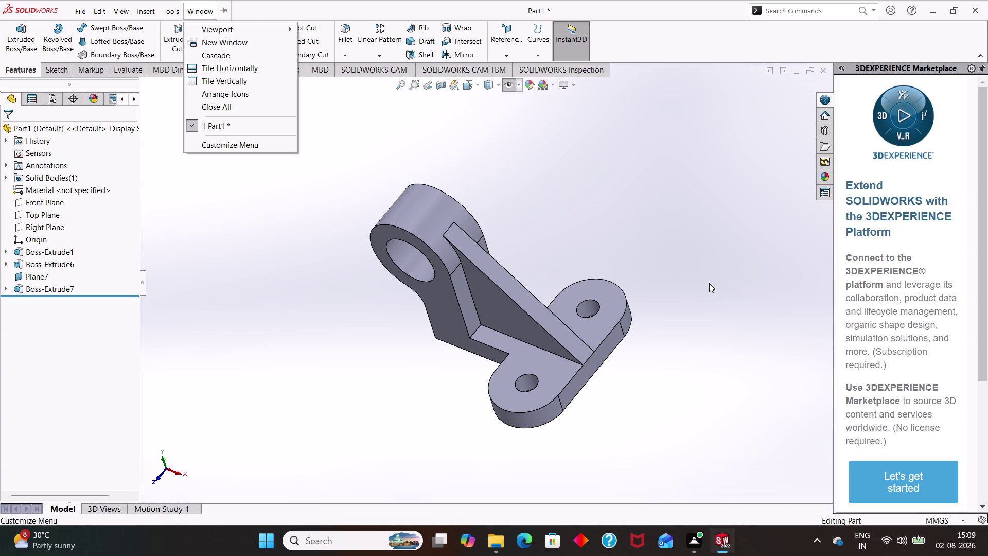
Show the bracket part in isometric orientation and start saving it.
click(769, 215)
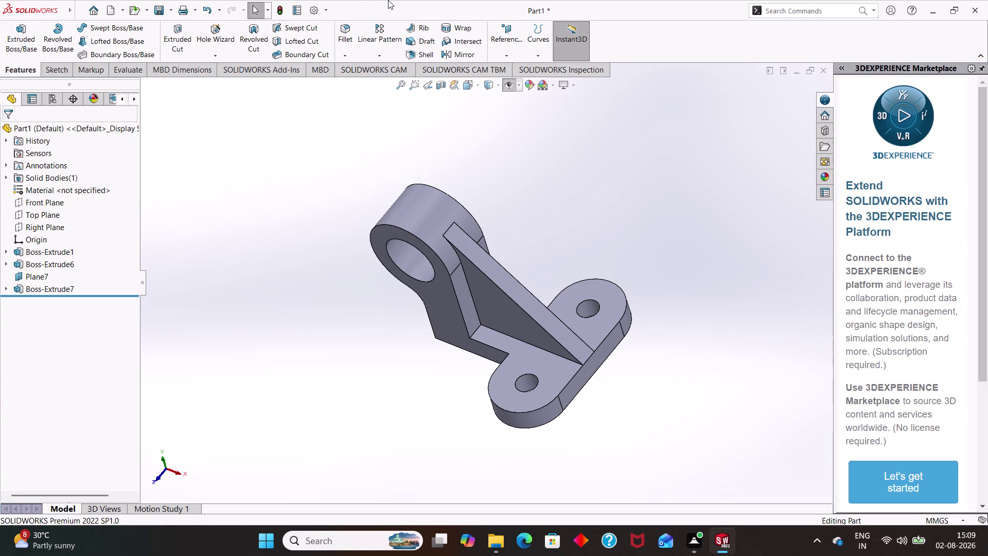
key(ctrl+7)
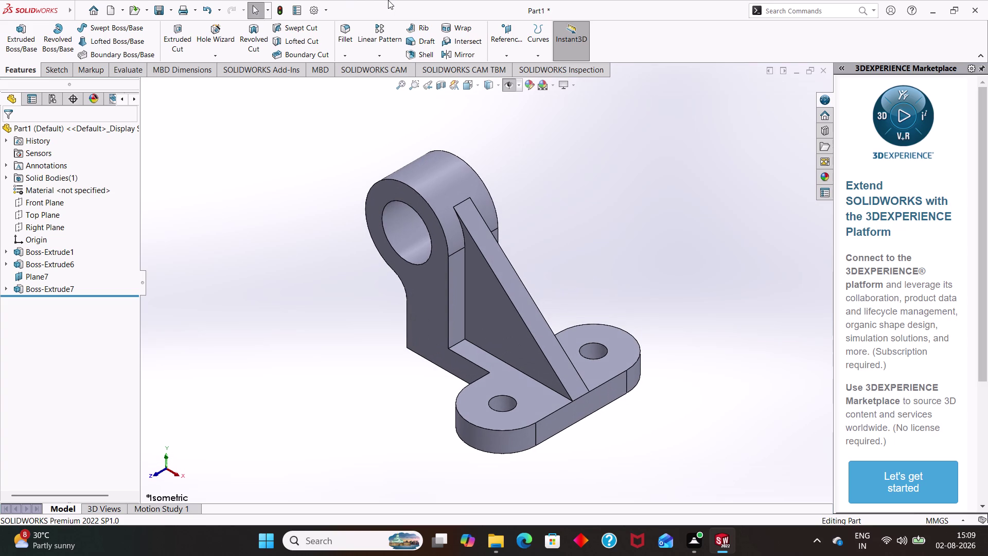
key(ctrl+s)
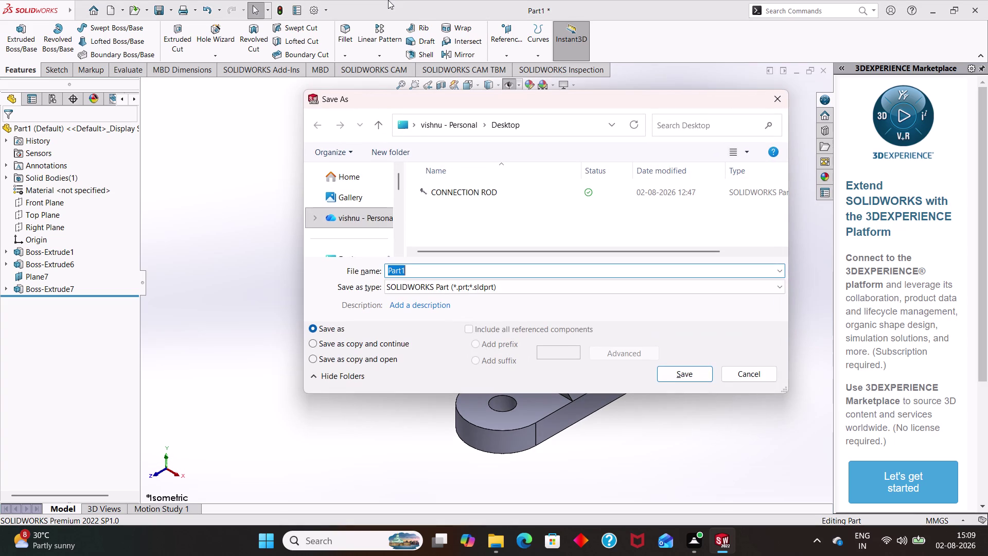
Save the bracket part under the file name 'SUPPORT BREAKER'.
key(BackSpace)
text(SUPPO)
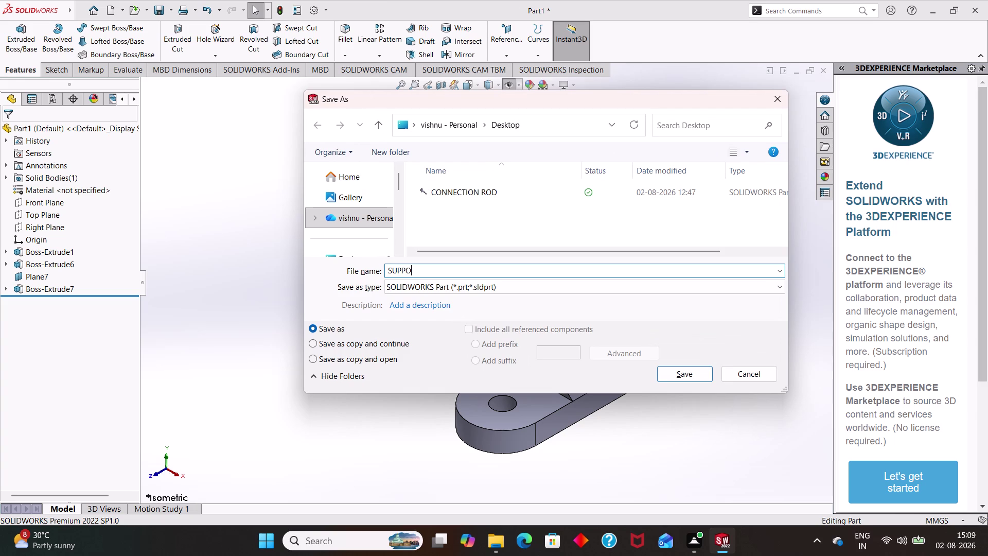
text(RT)
key(space)
text(BREAK)
text(ER)
click(680, 378)
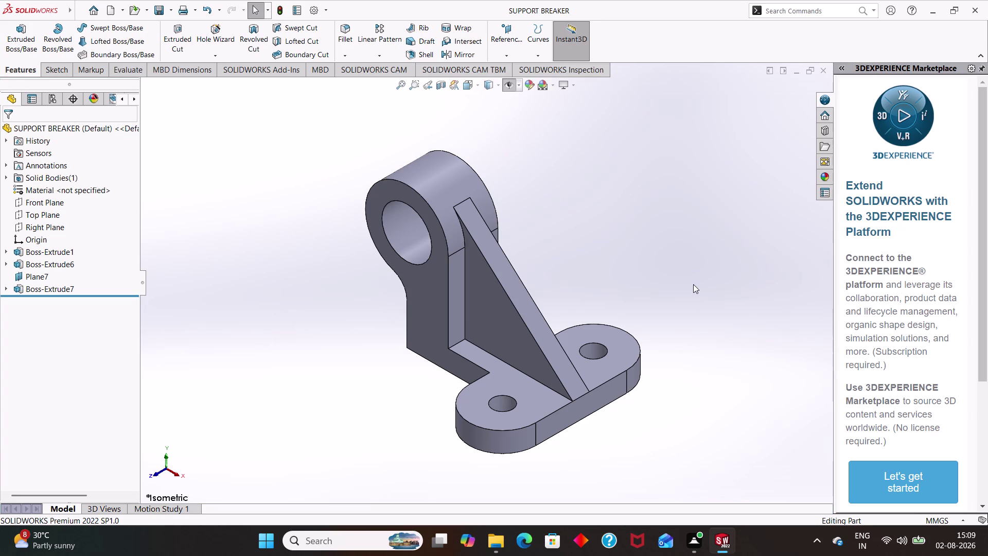
key(ctrl+n)
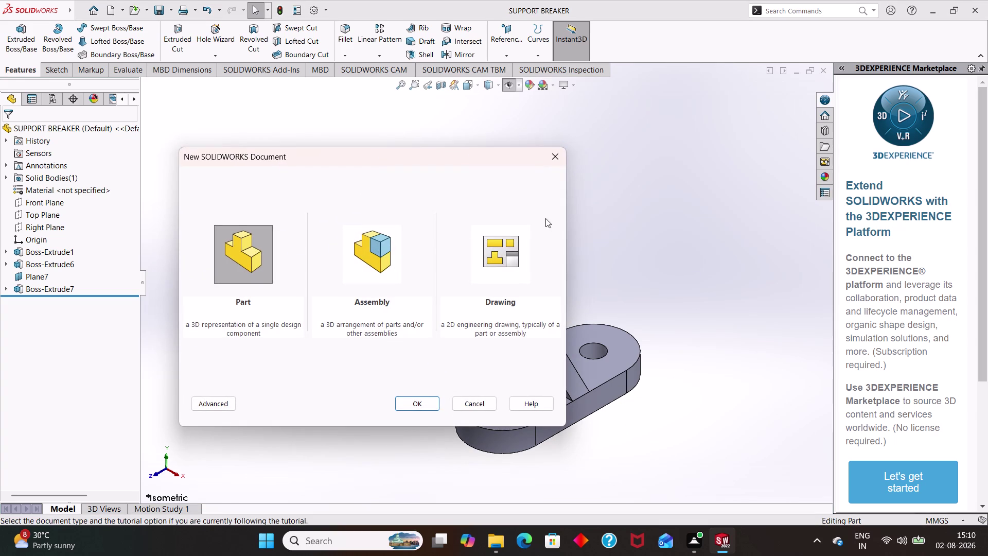
Create a new drawing document.
key(Right)
key(Right)
key(Return)
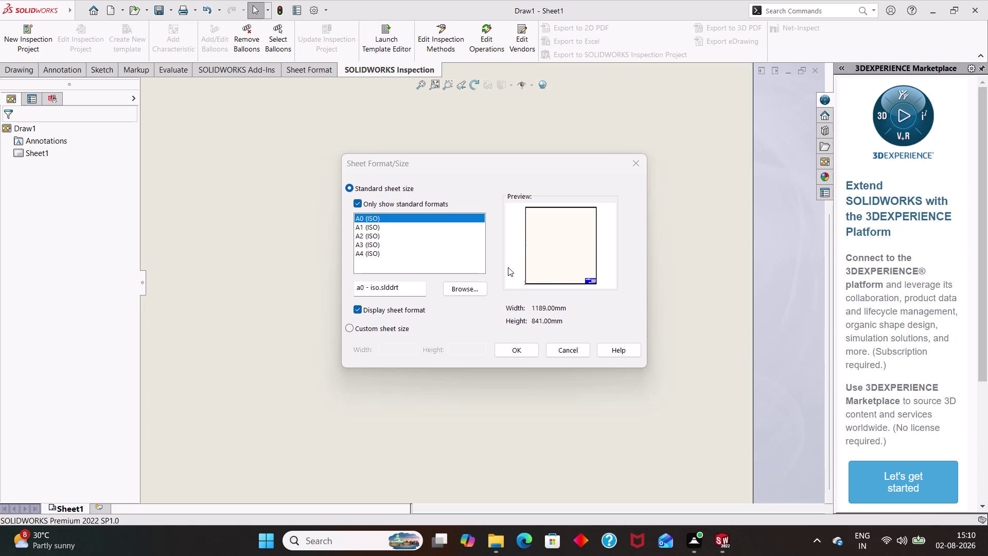
Choose a standard sheet size and accept the sheet format.
key(Down)
key(Down)
key(Down)
key(Down)
key(Down)
click(418, 237)
key(Return)
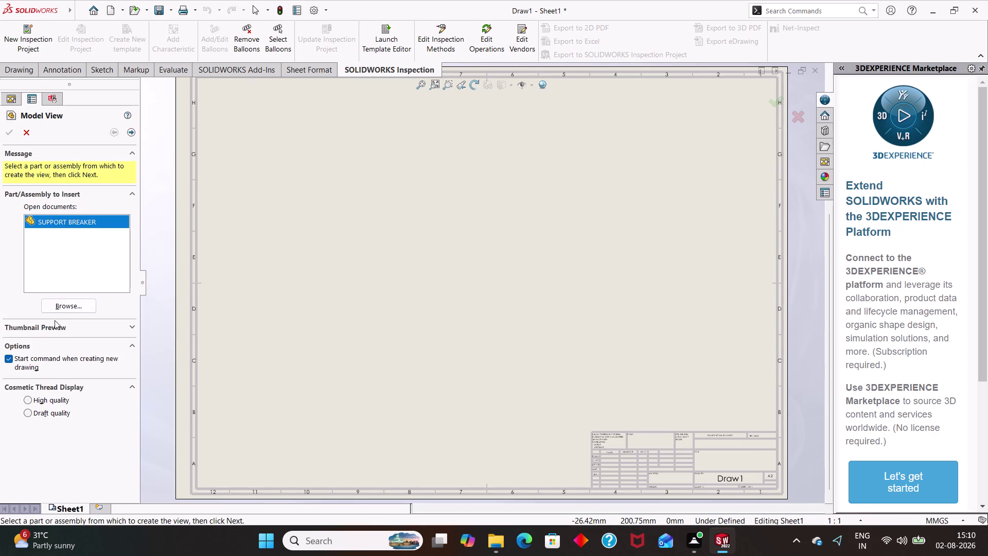
click(64, 305)
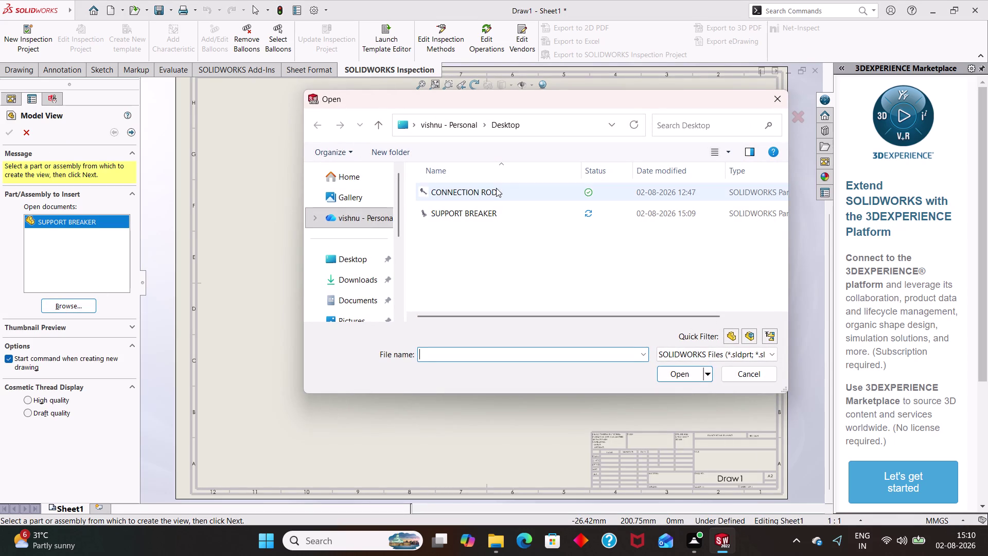
Load SUPPORT BREAKER into Model View with multiple views enabled.
click(489, 210)
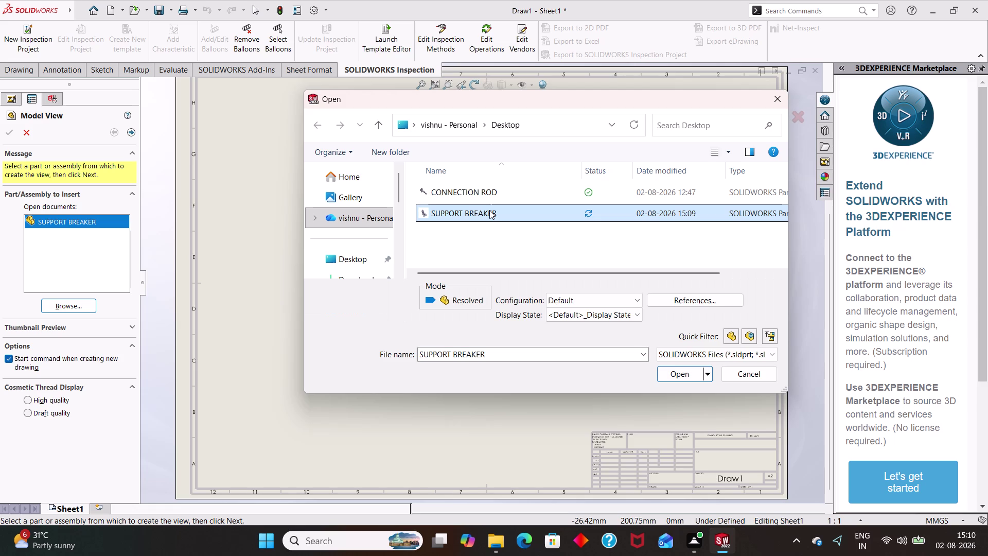
key(Return)
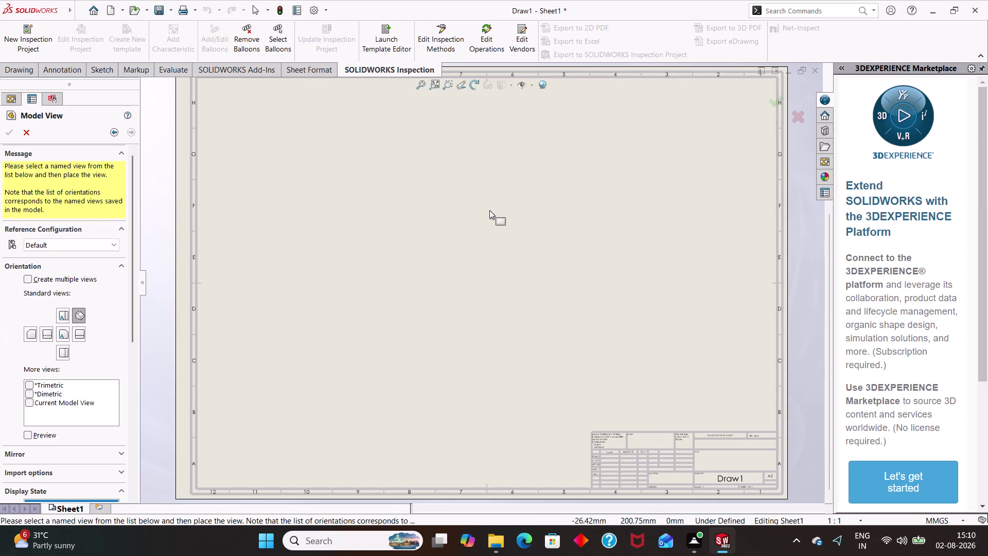
click(28, 277)
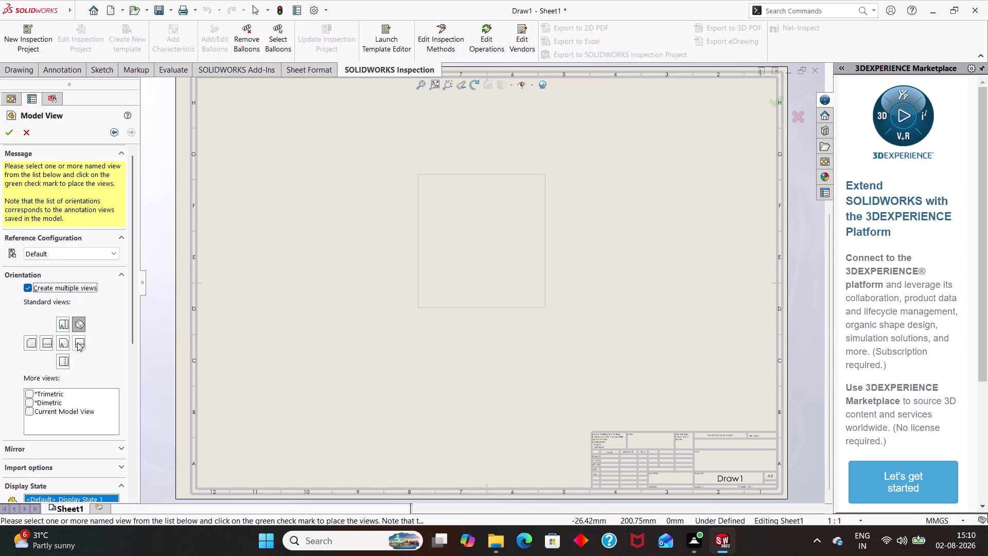
Select the Right, Top and Front views and place the views on the sheet.
click(77, 342)
click(64, 344)
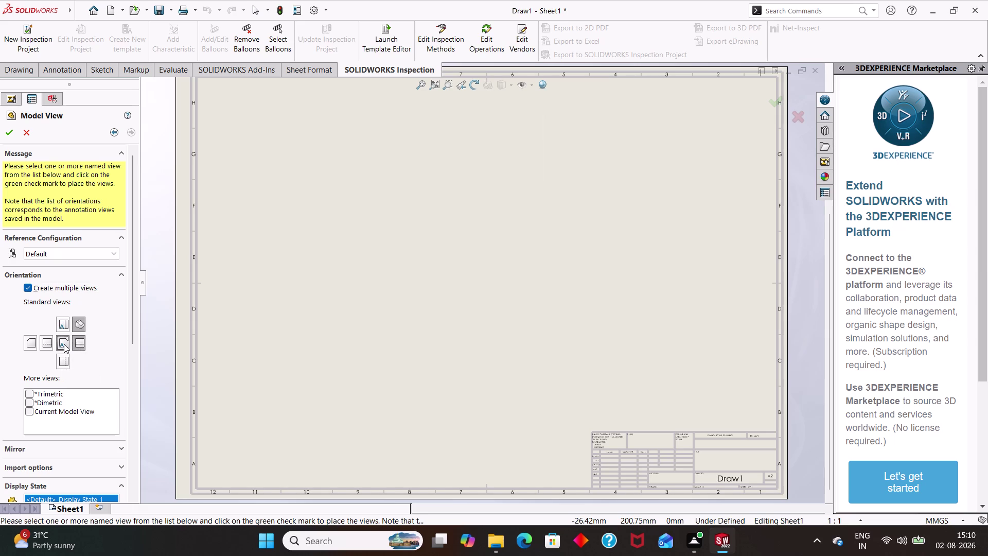
click(60, 325)
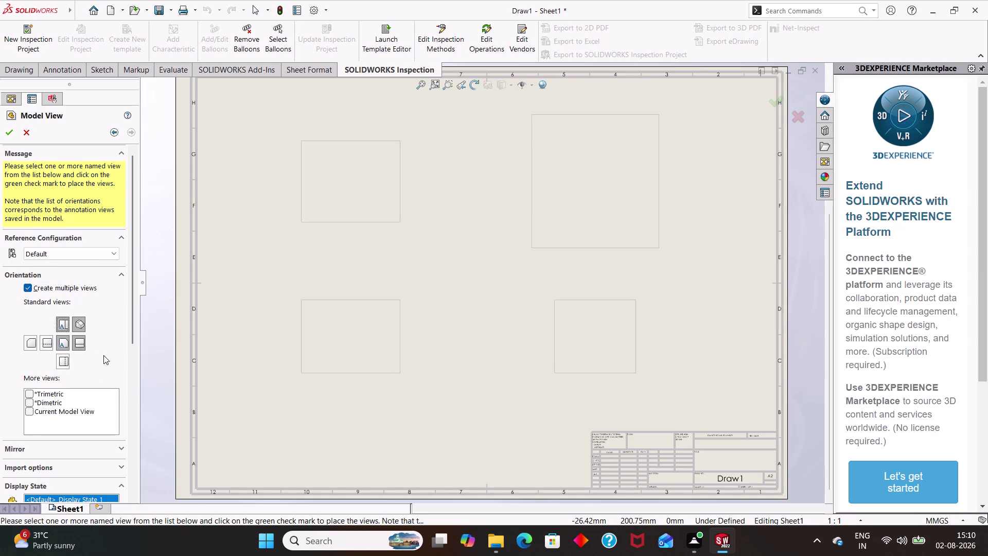
scroll(down, 3)
scroll(down, 3)
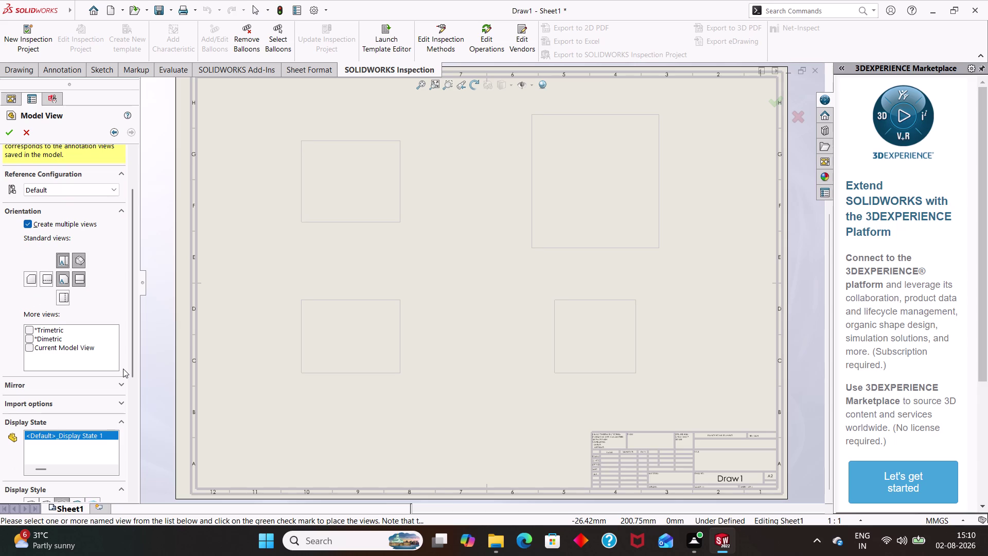
scroll(down, 3)
scroll(down, 3)
scroll(down, 3)
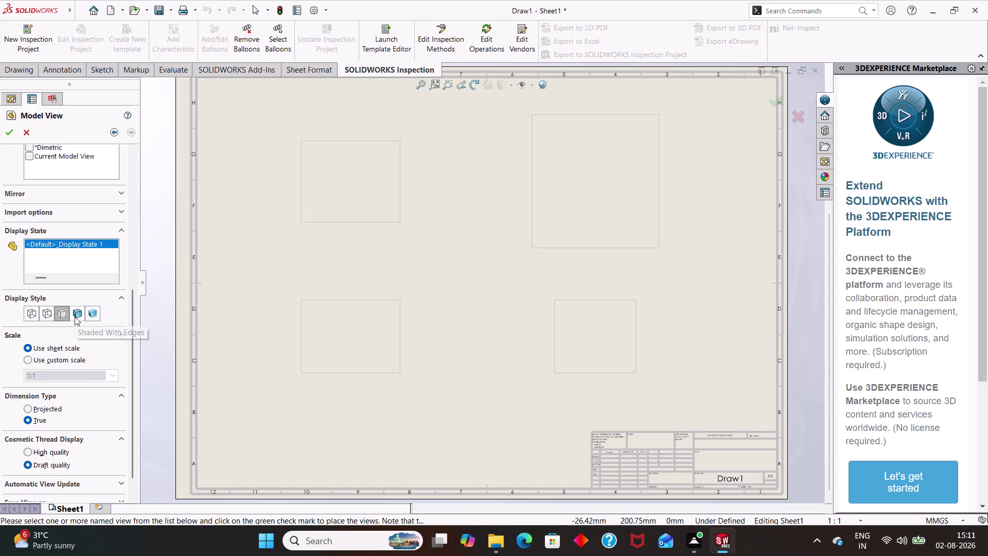
scroll(down, 3)
scroll(up, 3)
scroll(up, 3)
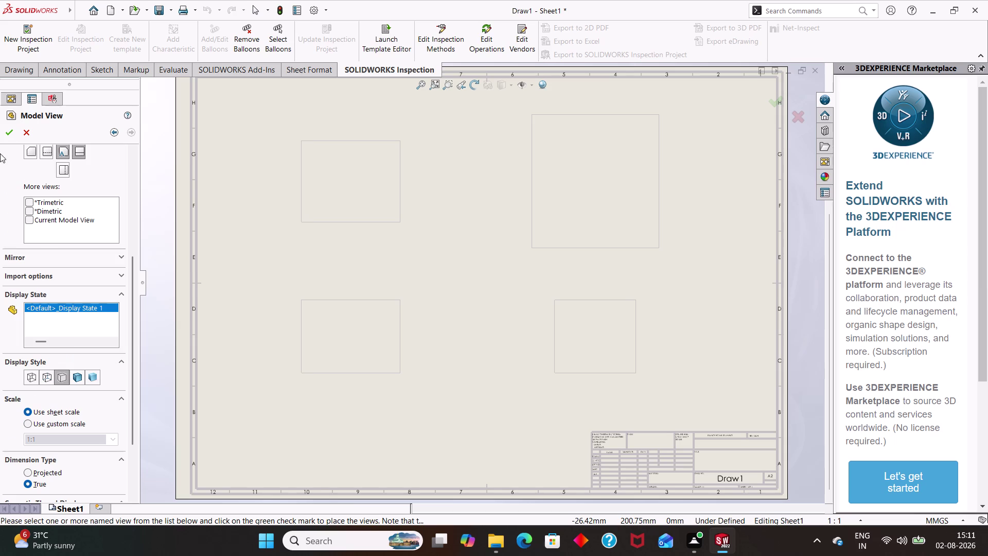
click(4, 132)
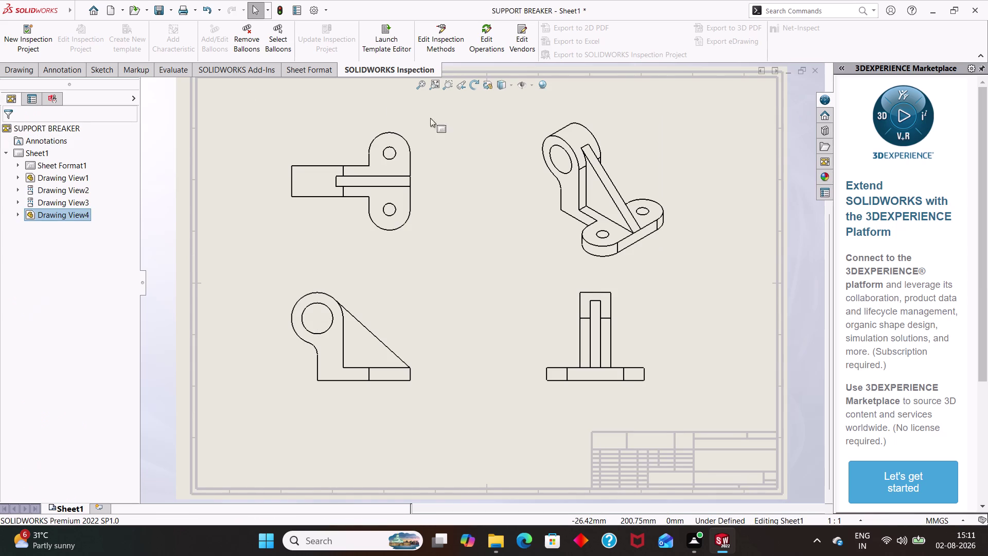
Set the isometric drawing view's display style to Shaded With Edges.
click(531, 213)
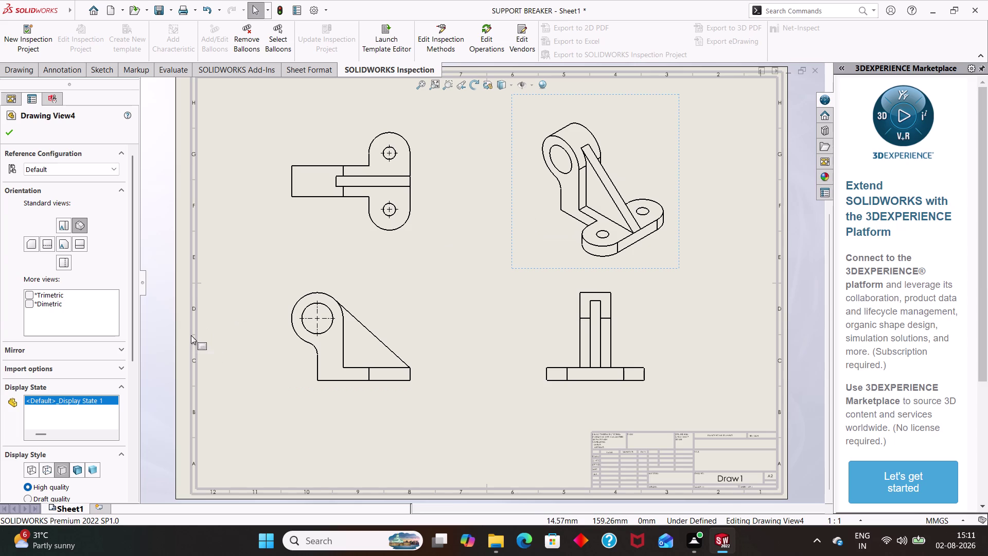
scroll(down, 3)
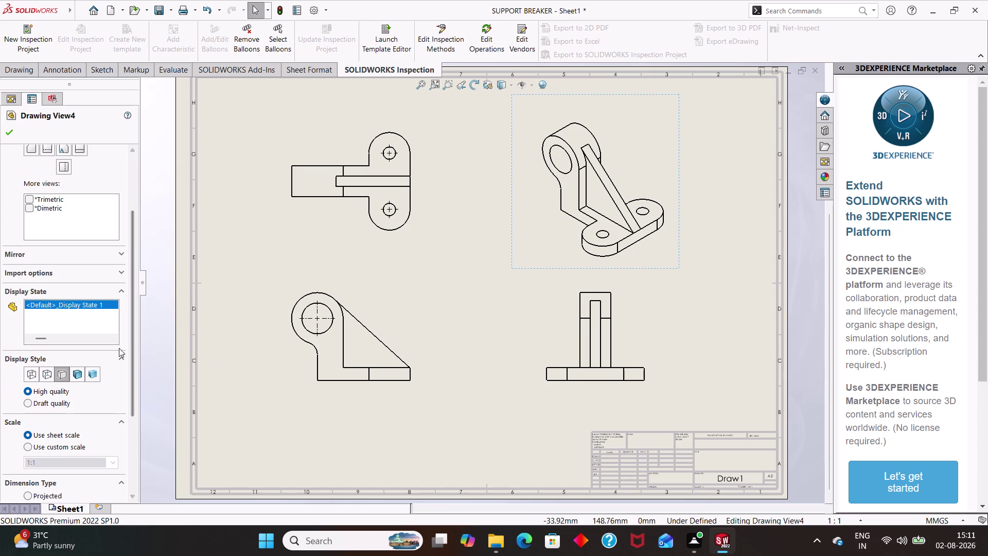
click(77, 378)
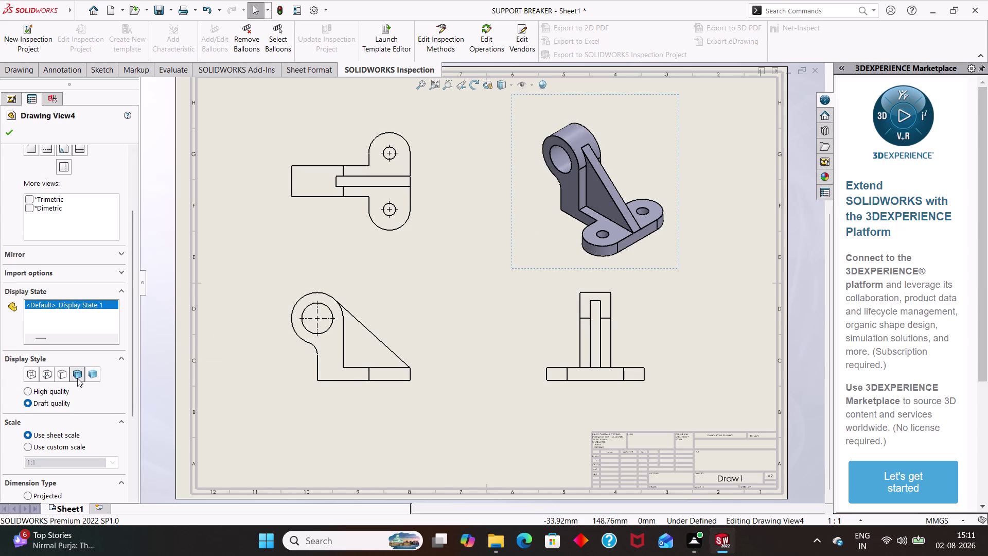
click(8, 136)
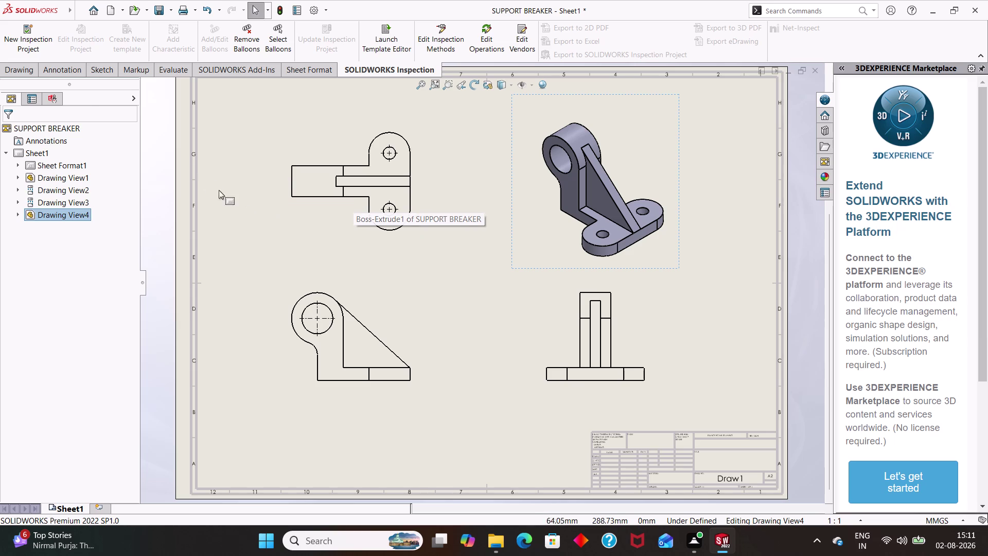
click(64, 72)
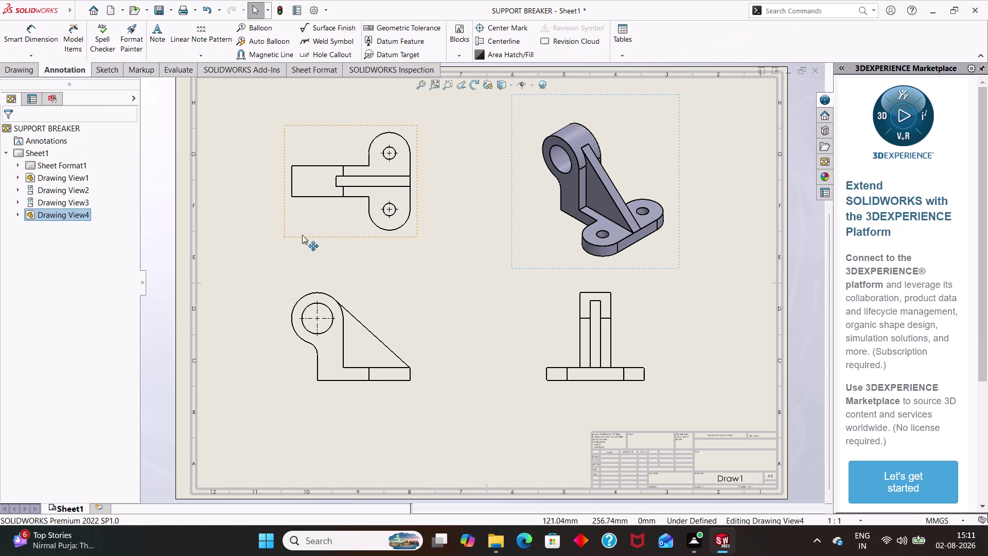
Deselect the drawing views and bring up the Annotation tools.
click(334, 247)
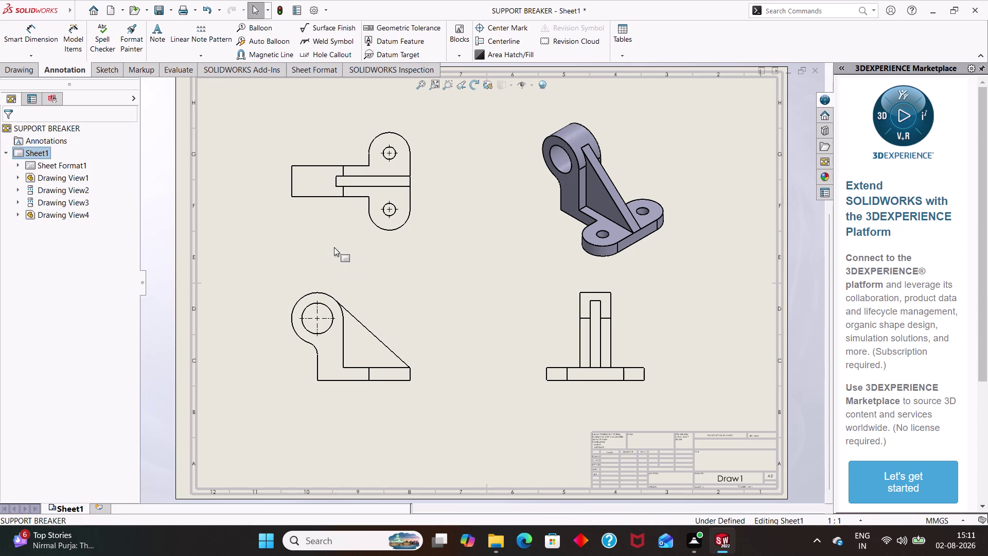
double_click(334, 247)
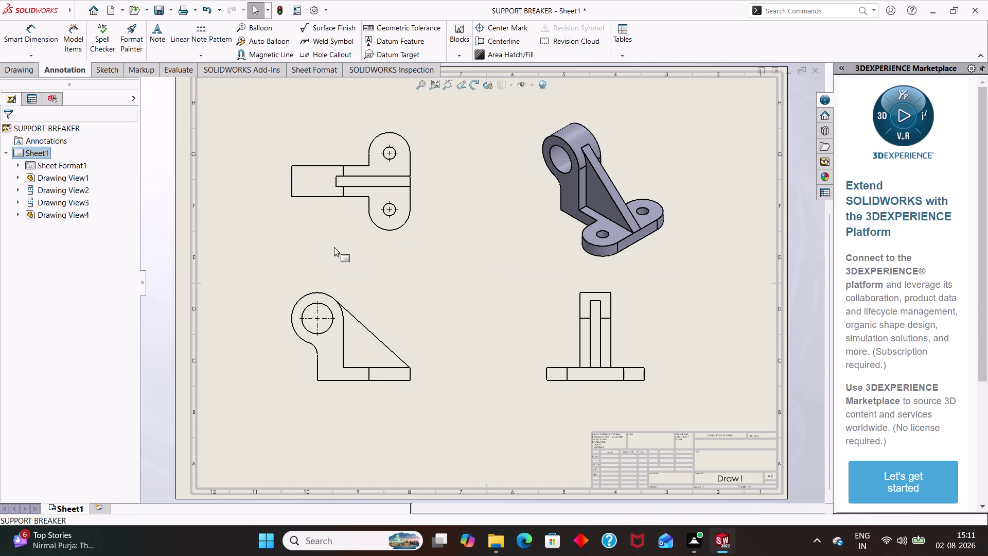
click(337, 245)
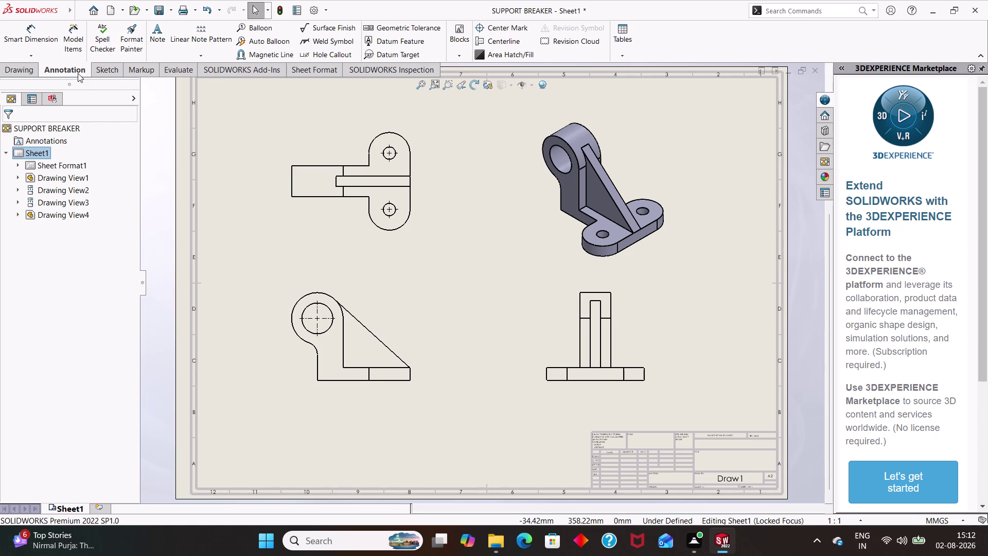
click(67, 136)
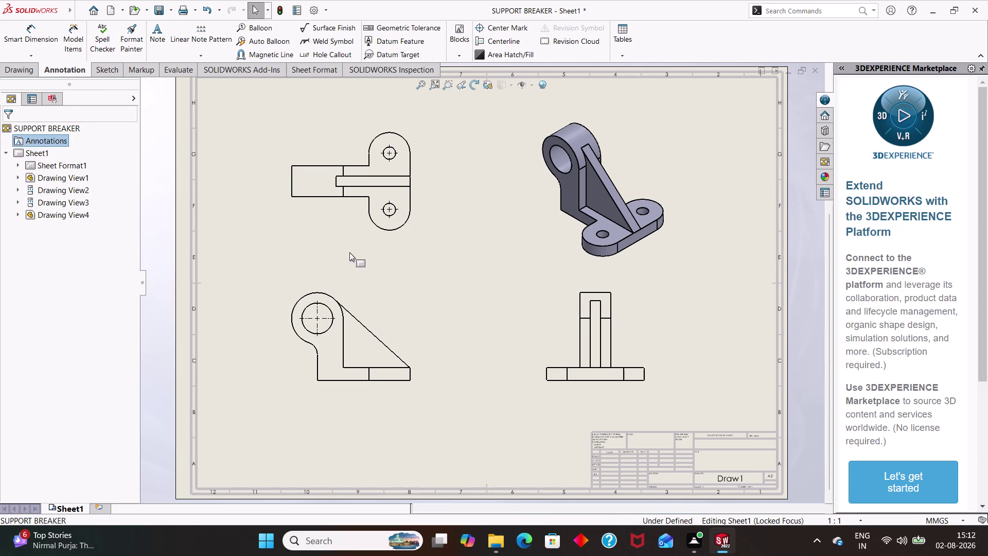
click(348, 252)
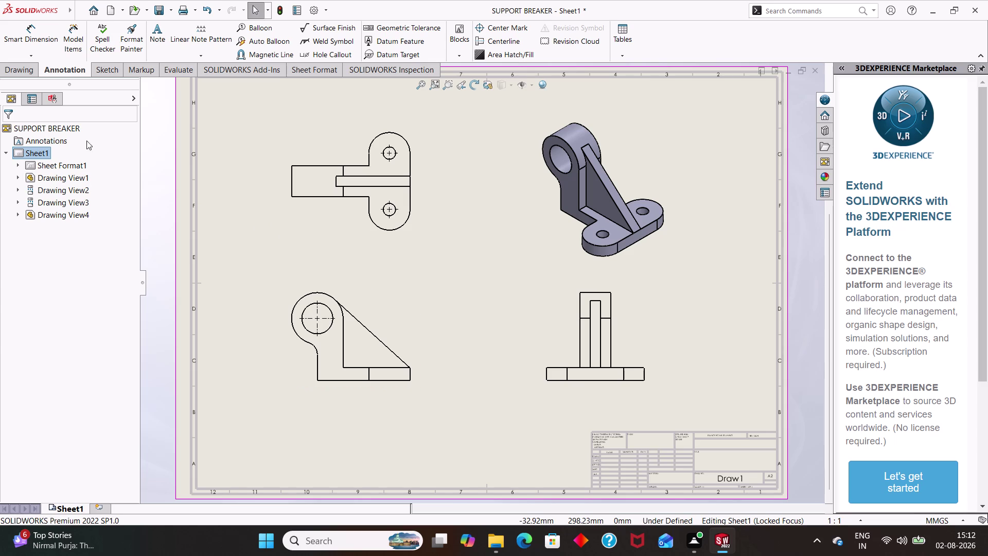
Switch the side panel to the FeatureManager design tree and toggle view display settings.
click(53, 98)
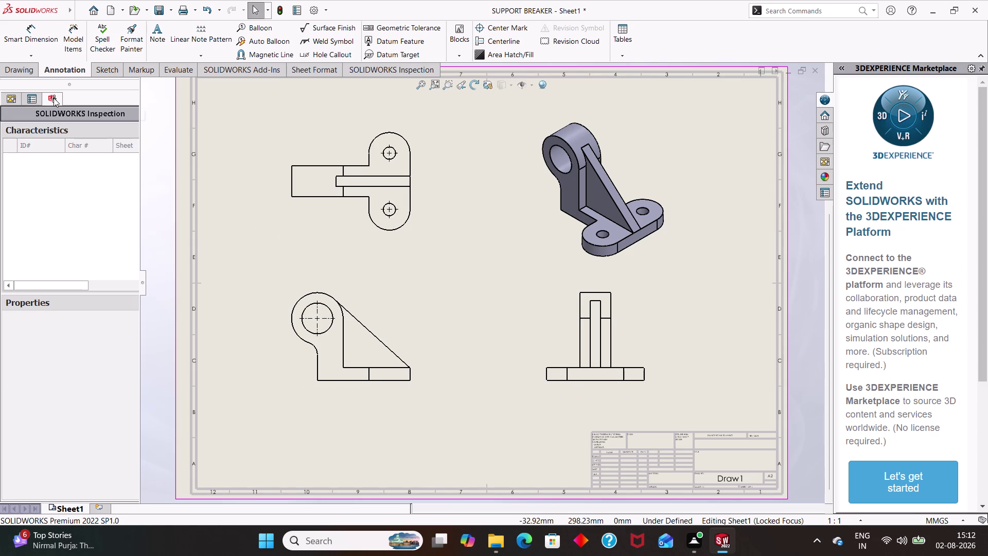
click(38, 97)
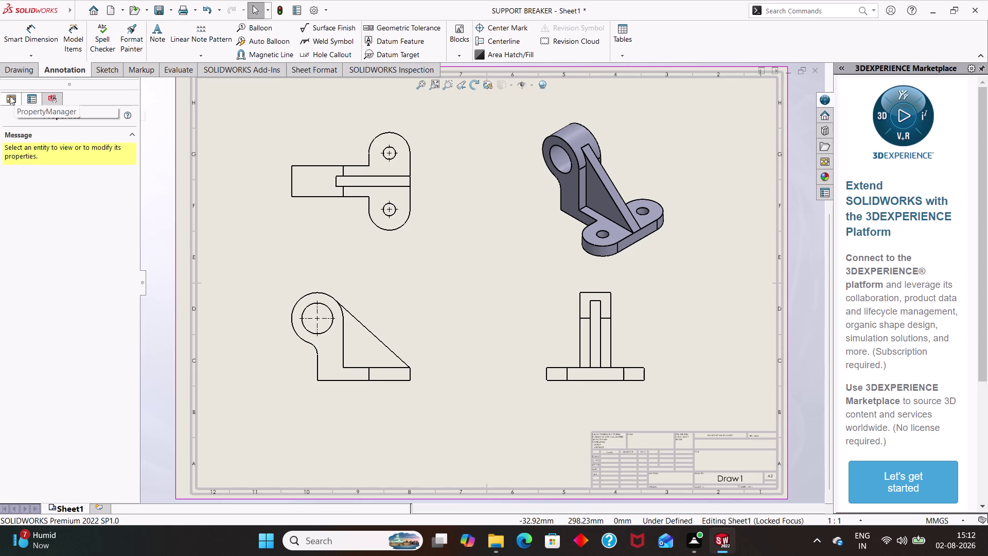
click(10, 95)
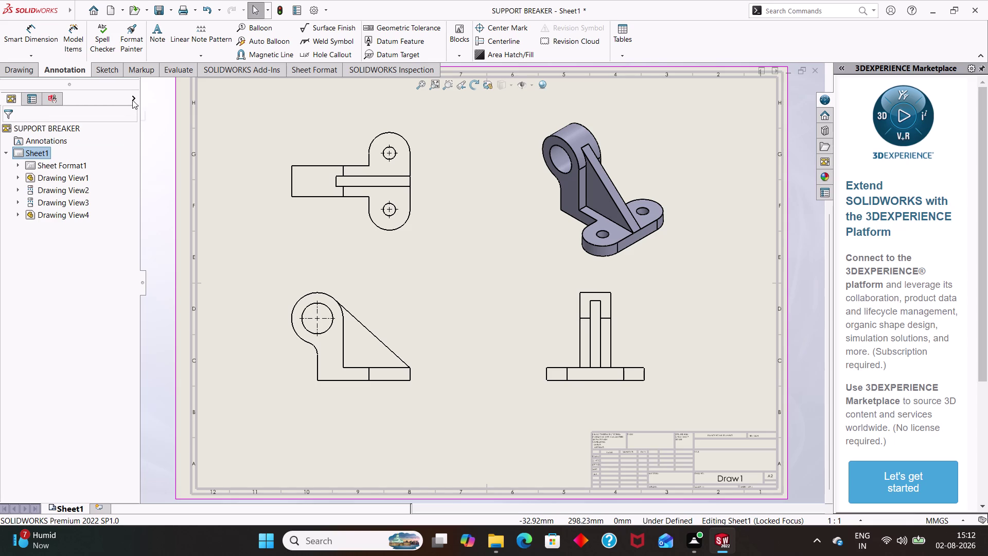
click(132, 100)
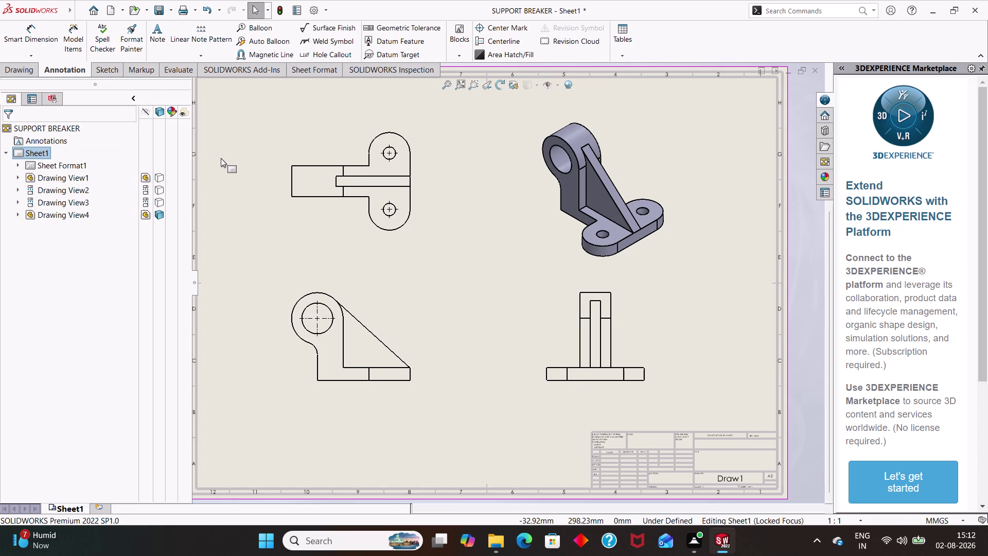
click(220, 157)
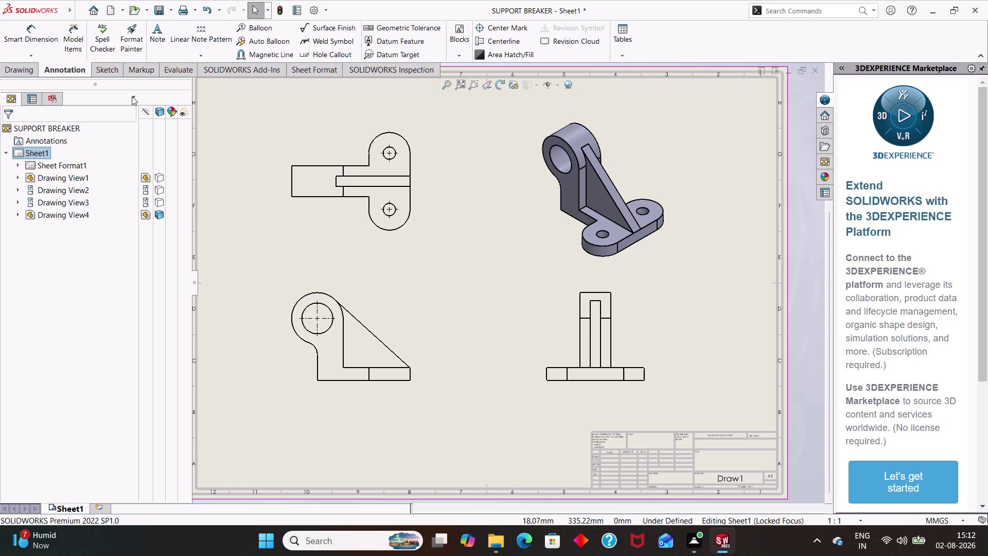
click(132, 96)
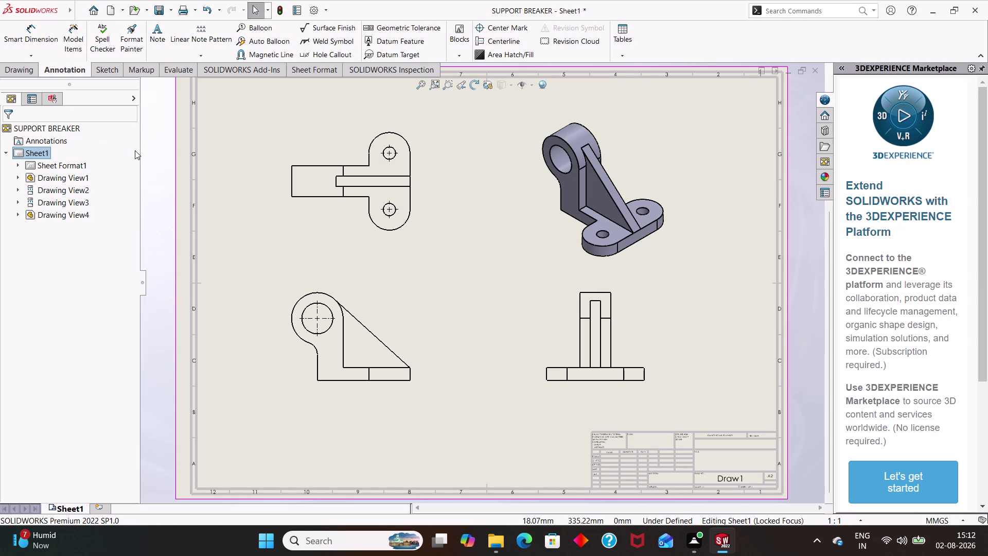
Activate Drawing View3, the top-left view, for editing.
click(30, 73)
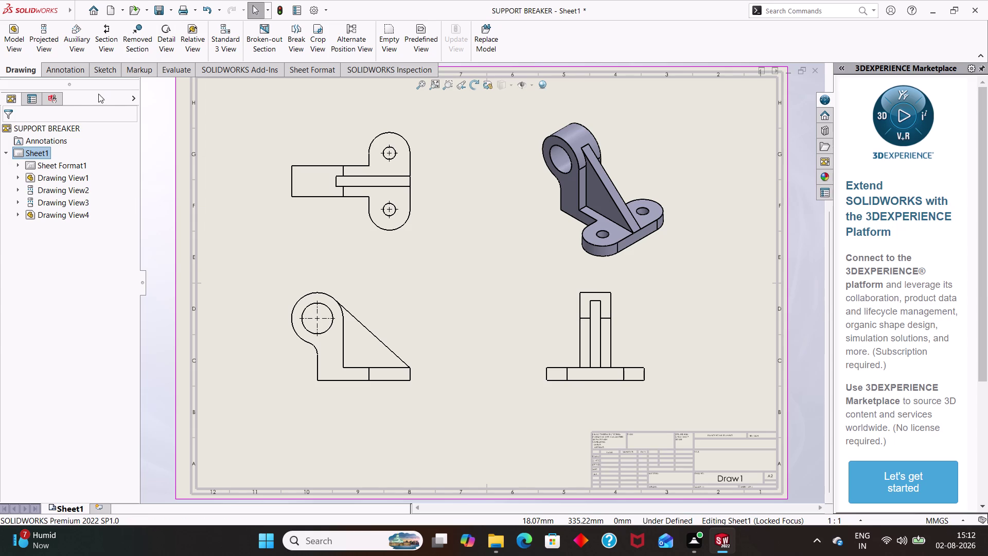
click(72, 75)
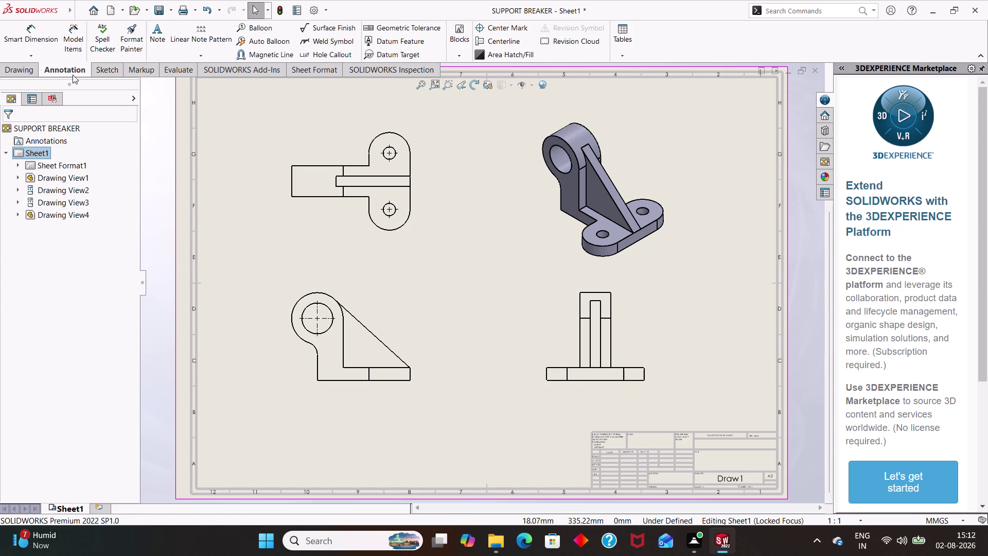
double_click(344, 240)
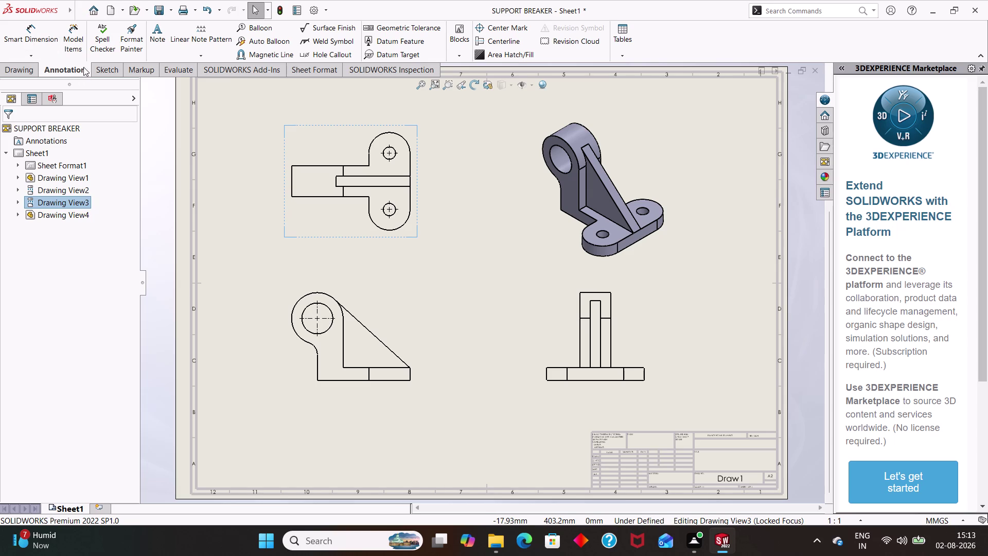
click(98, 65)
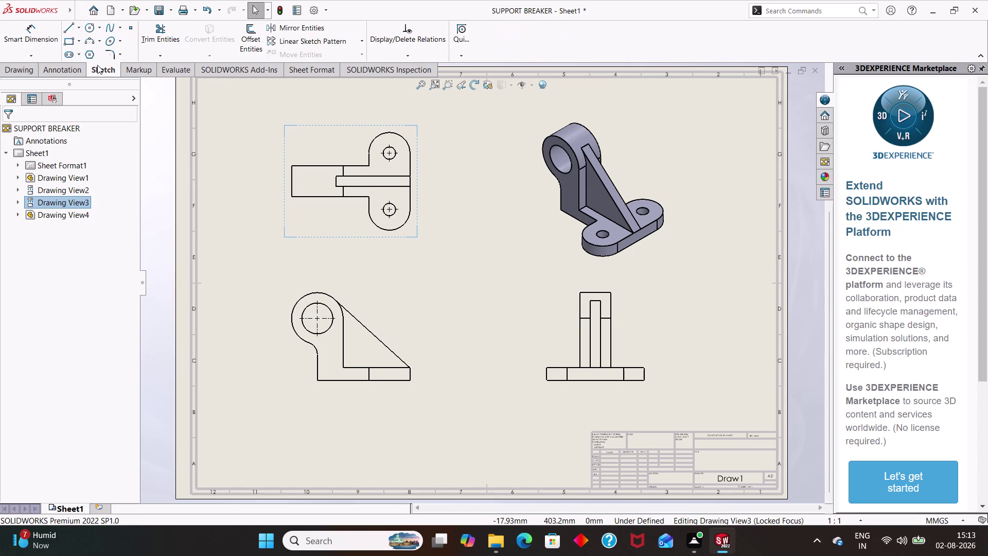
Start a note below the top-left view and set its font to Times New Roman.
click(82, 70)
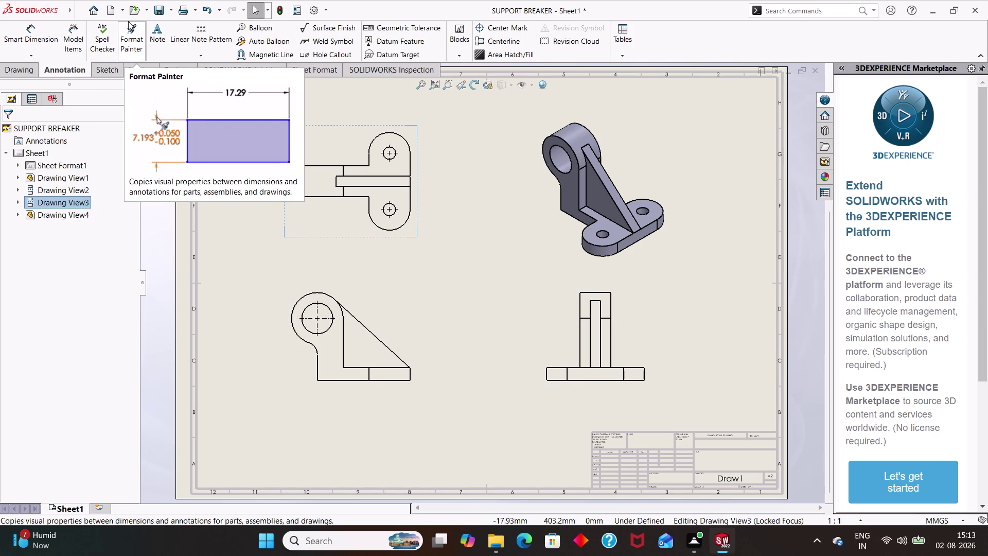
drag(156, 28, 157, 34)
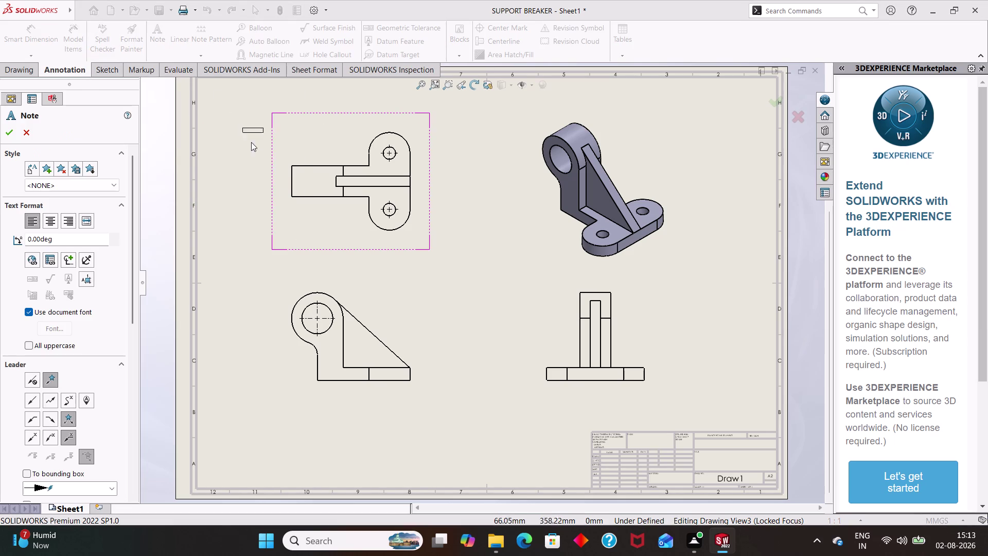
click(324, 227)
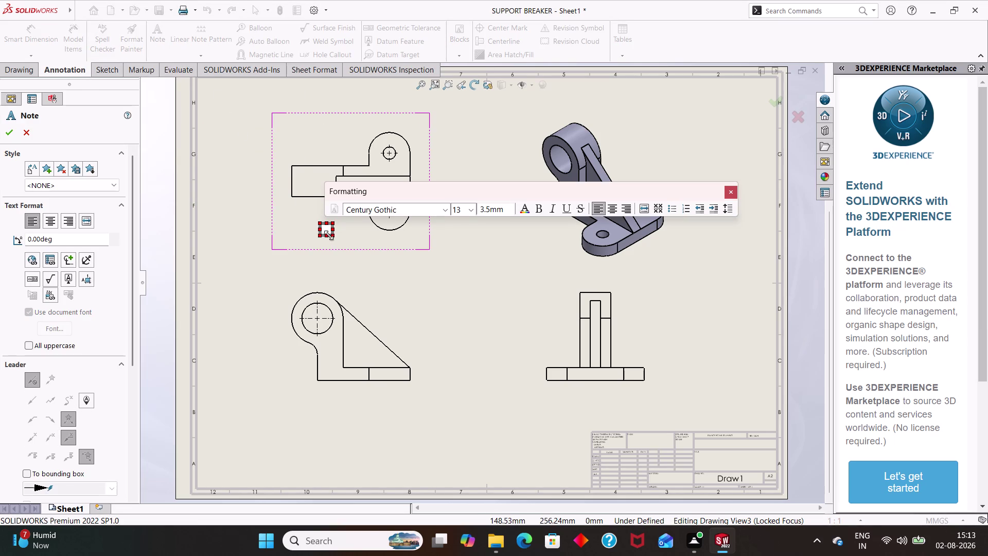
text(HGGFGDD)
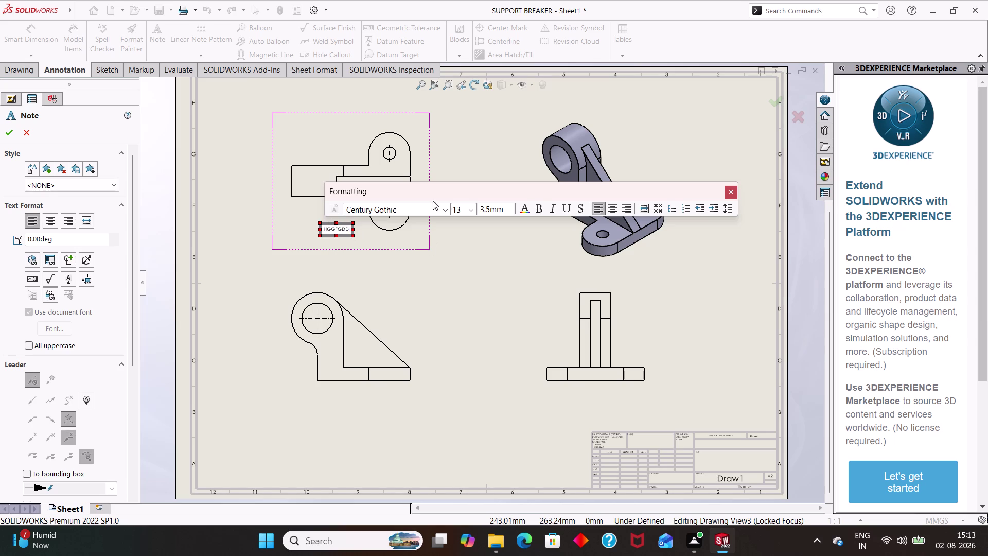
click(442, 211)
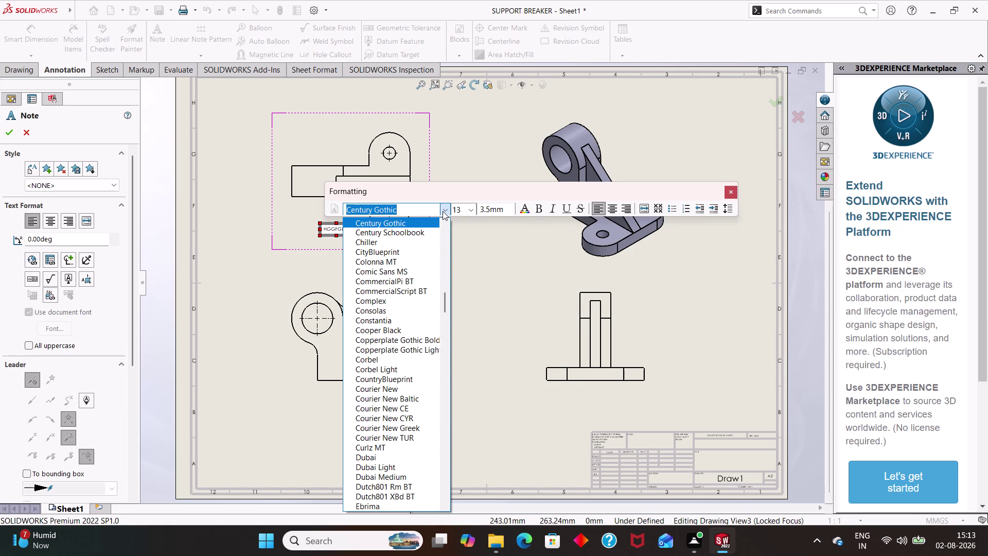
key(BackSpace)
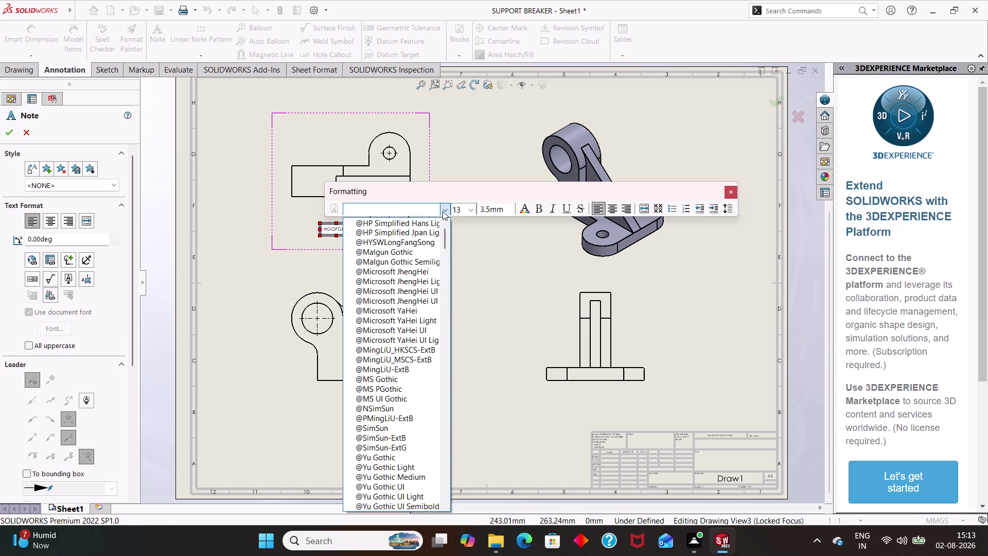
text(TIME)
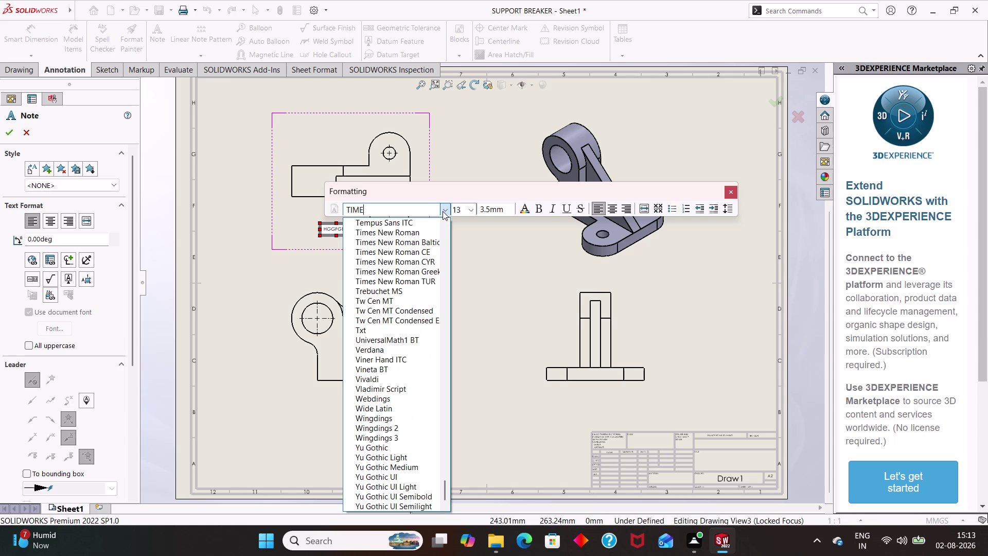
click(411, 229)
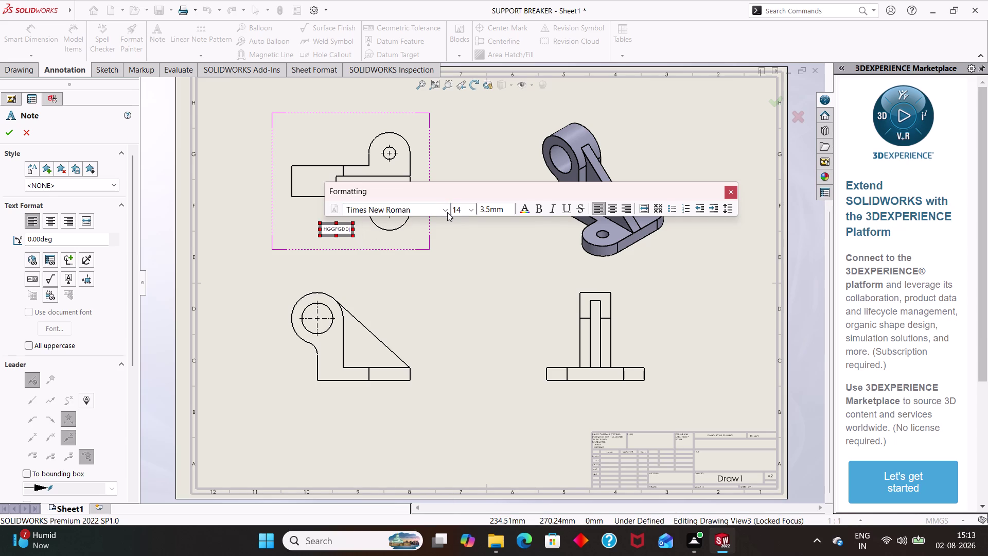
Try text size 26, then undo the formatting and delete the placeholder letters.
click(473, 211)
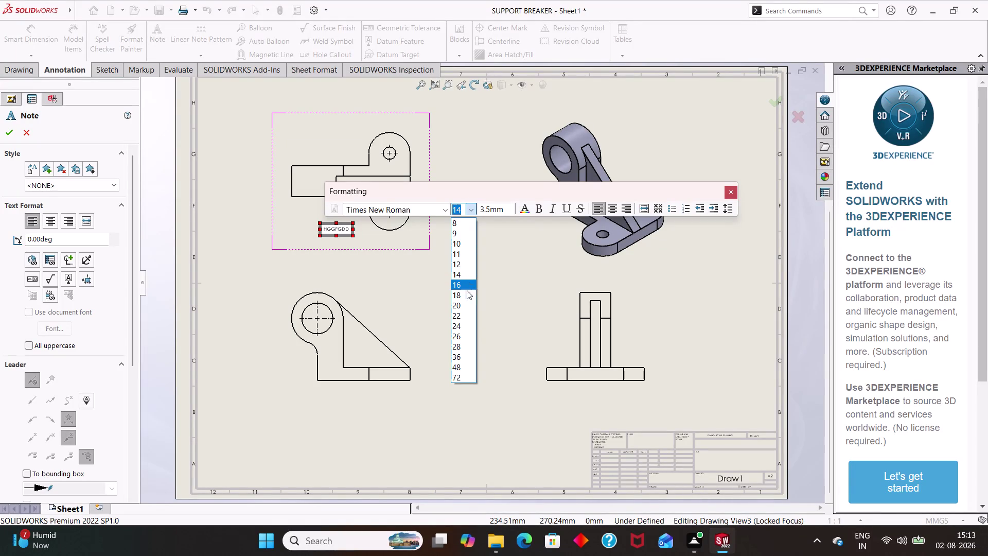
click(461, 334)
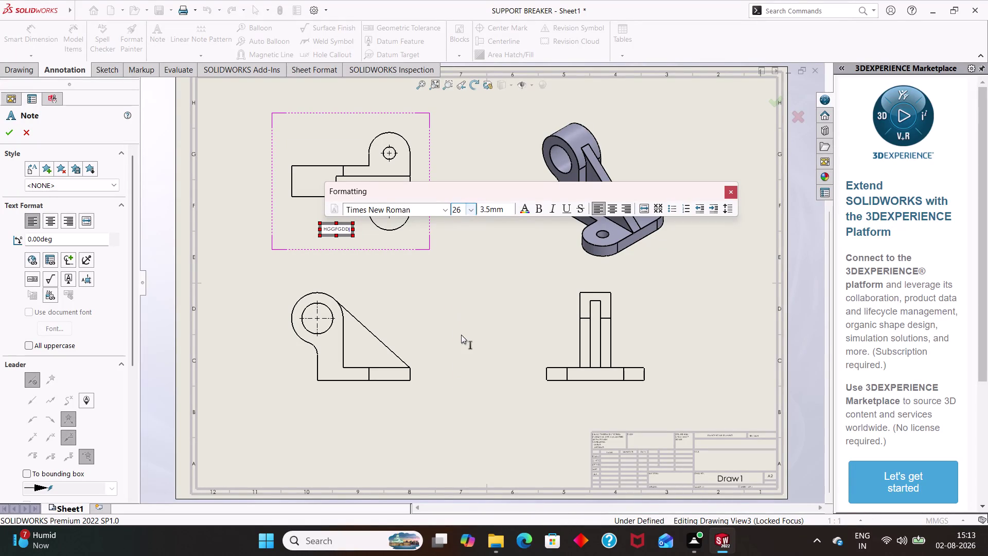
key(BackSpace)
key(BackSpace)
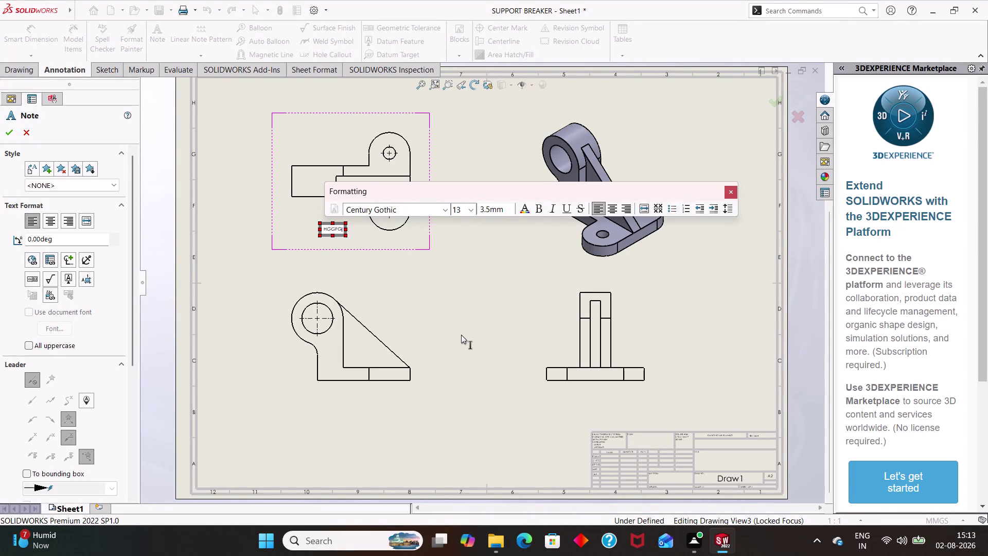
key(BackSpace)
key(BackSpace)
key(BackSpace)
key(BackSpace)
key(BackSpace)
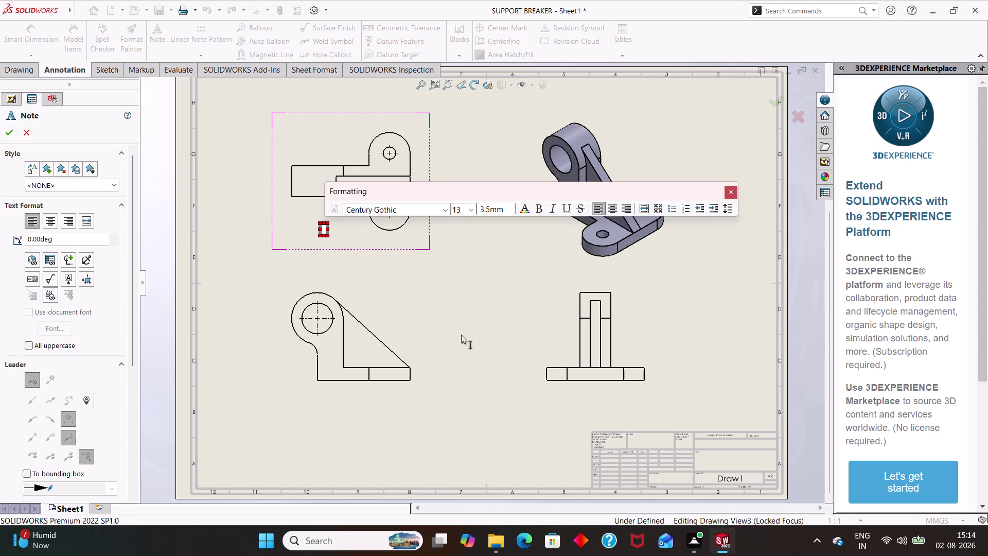
Enter TOP VIEW as the note text and place the note.
text(T)
text(OP)
key(space)
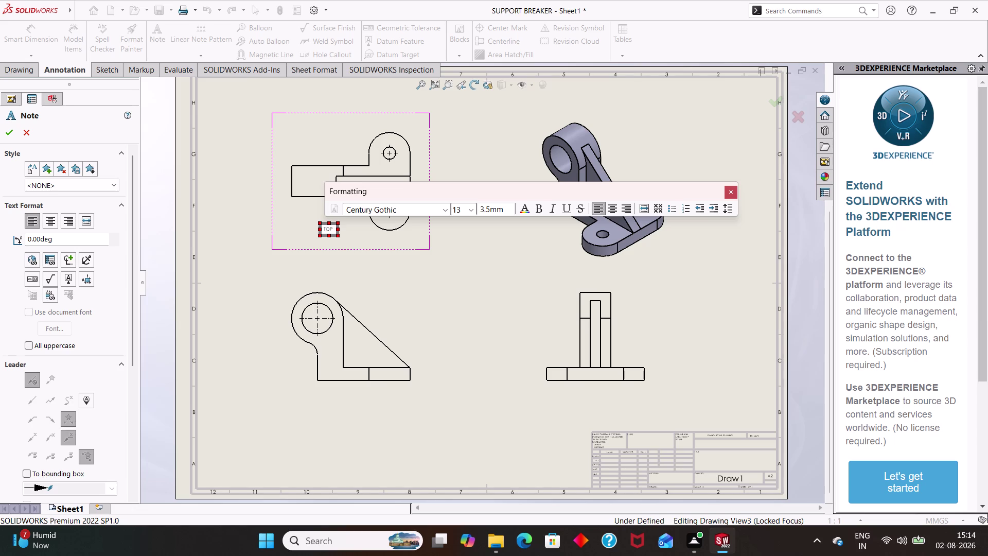
text(VIEW)
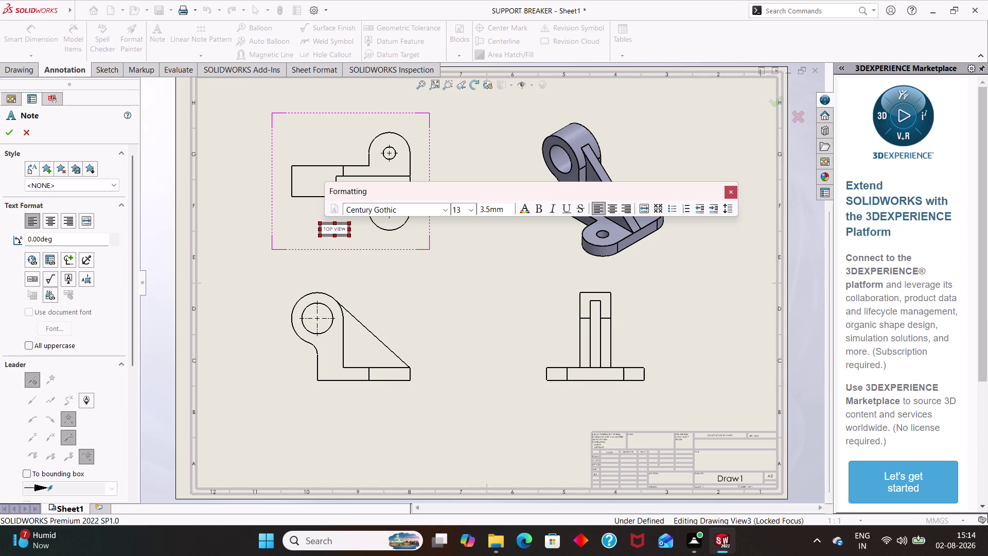
click(461, 334)
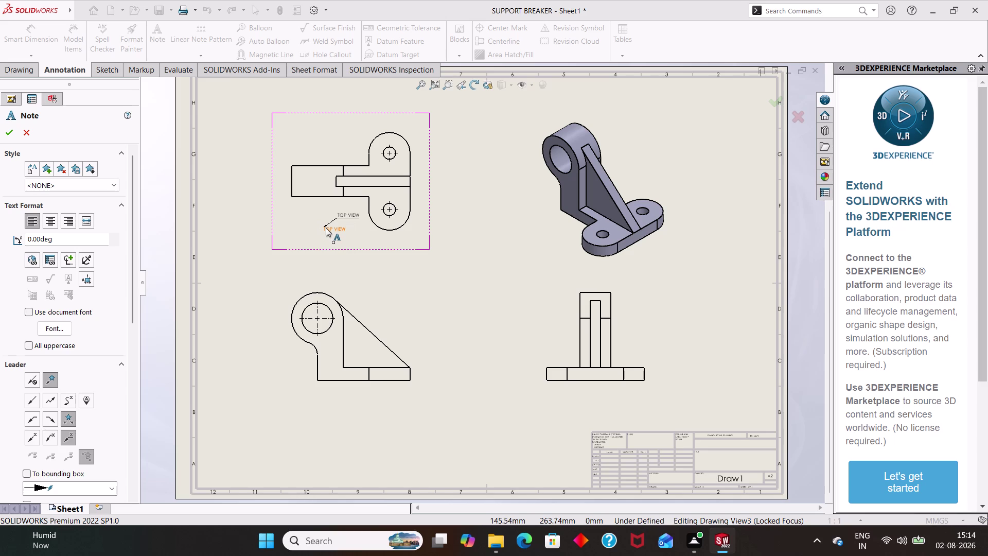
key(ctrl+c)
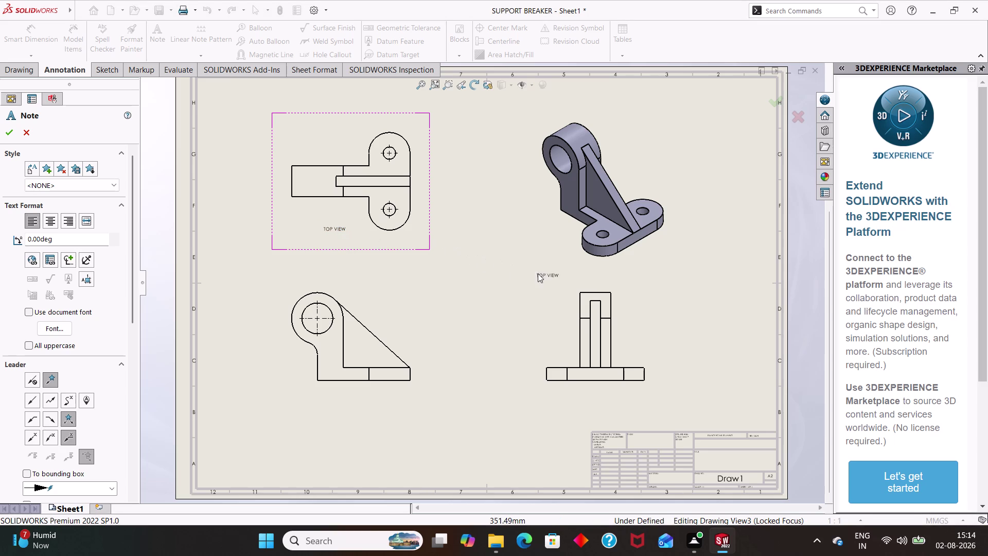
click(346, 425)
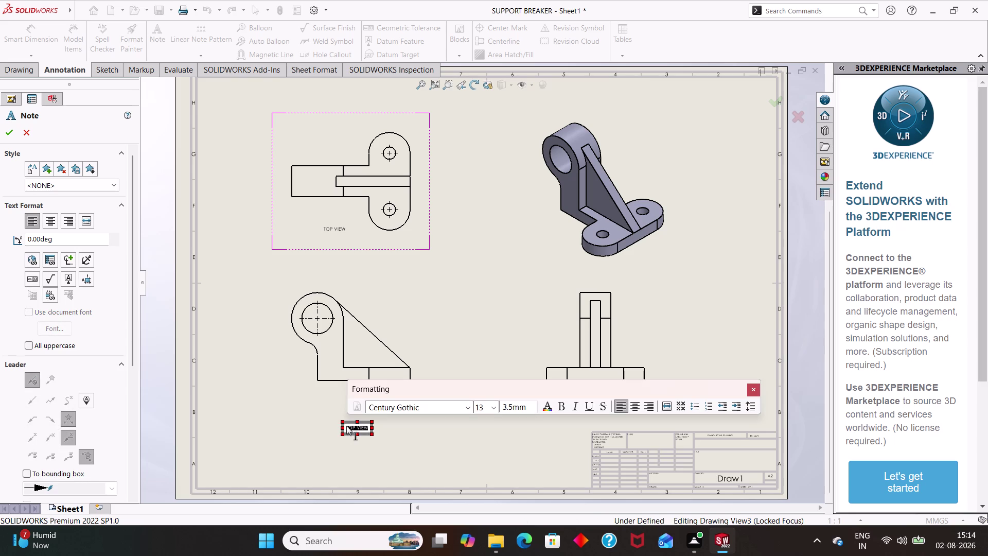
Write FRONT in the new note and set its text size to 26.
key(BackSpace)
text(FR)
text(ONT)
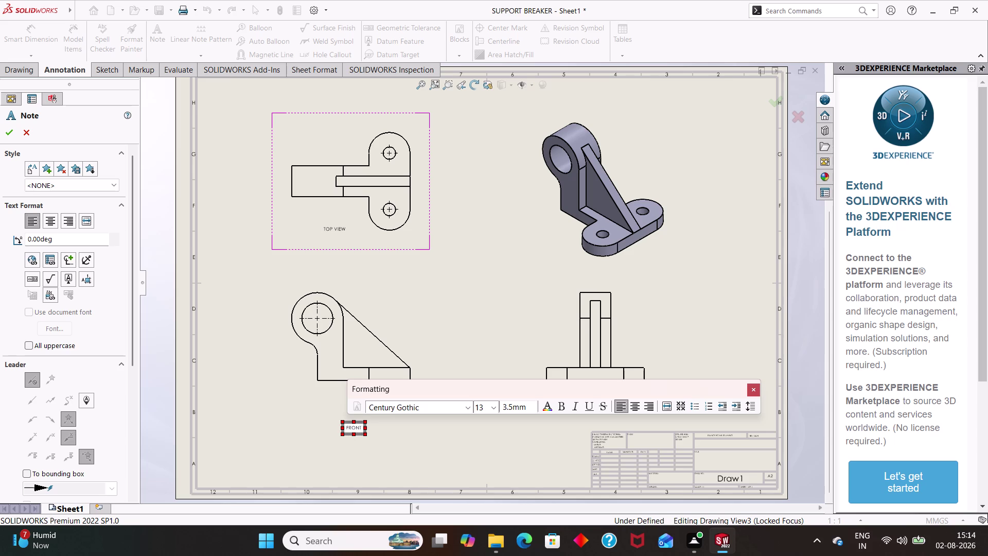
key(space)
click(465, 408)
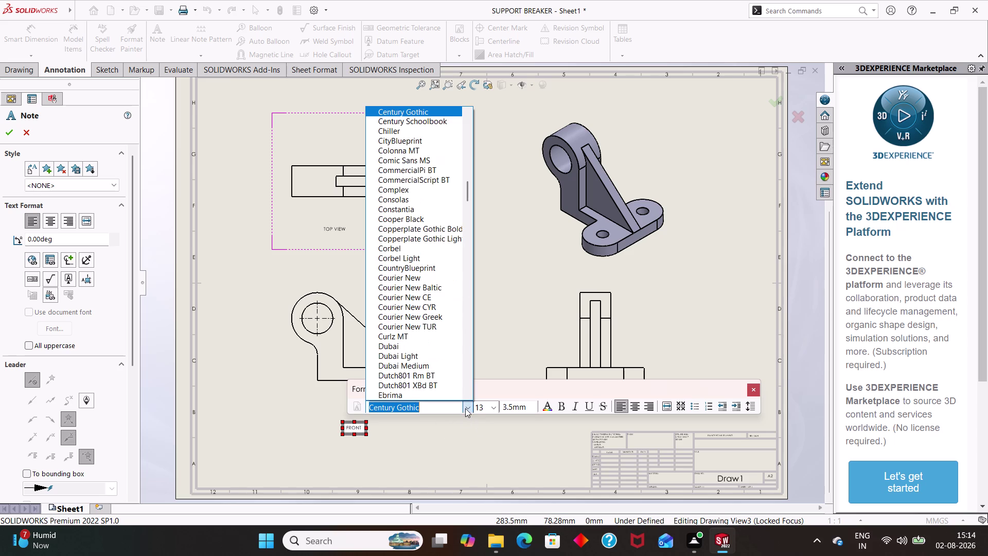
click(494, 410)
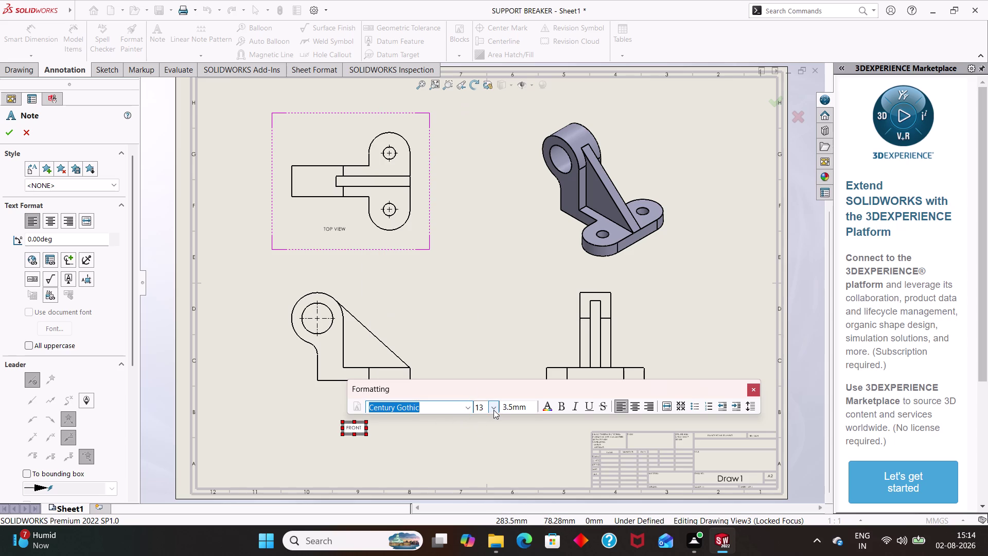
click(494, 410)
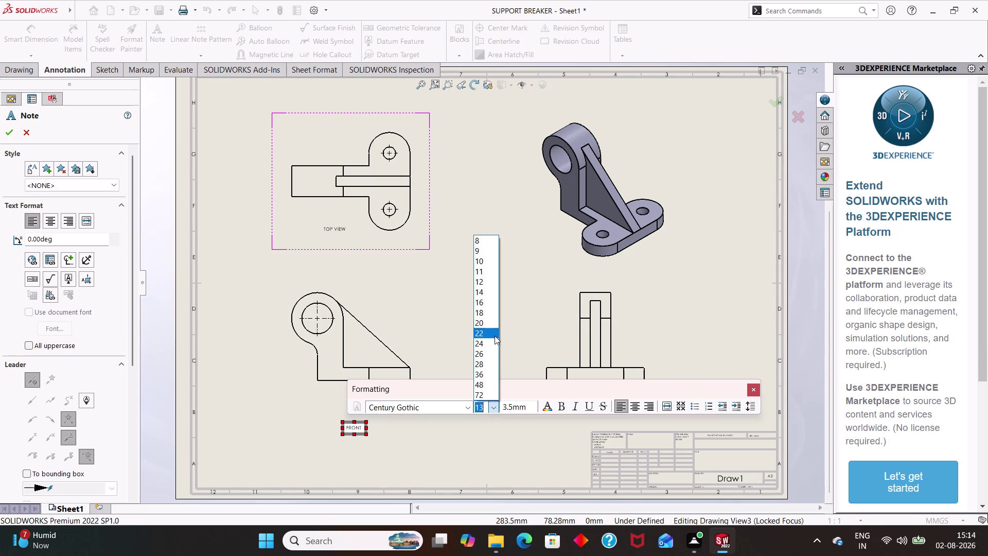
click(493, 350)
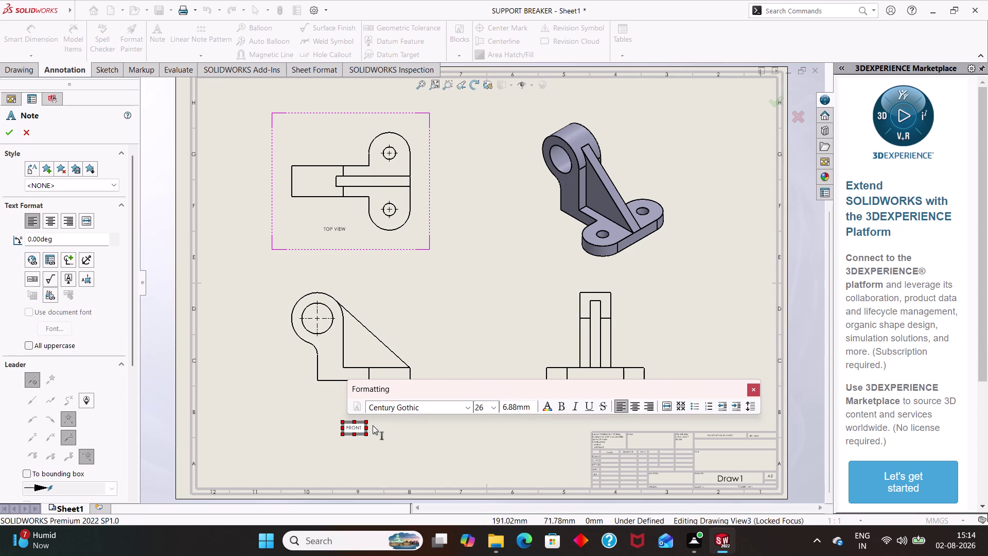
Delete the FRONT text and reapply size 26 to the empty label.
key(BackSpace)
key(BackSpace)
key(BackSpace)
key(BackSpace)
key(BackSpace)
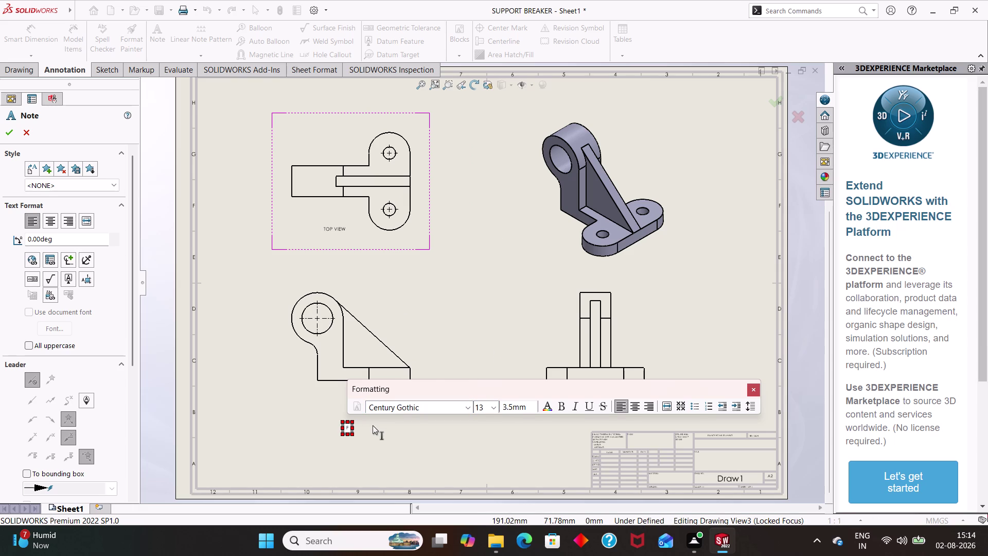
key(BackSpace)
click(490, 409)
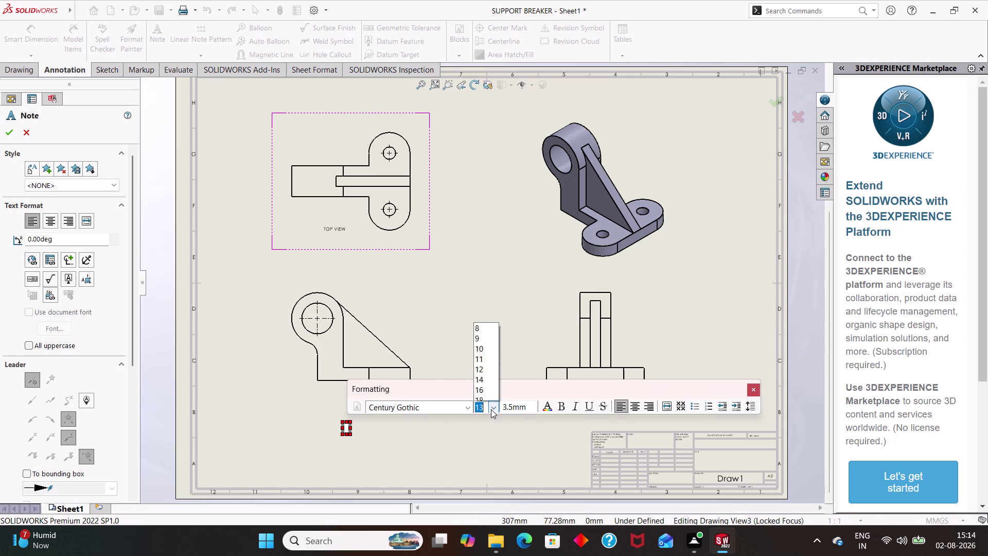
click(495, 357)
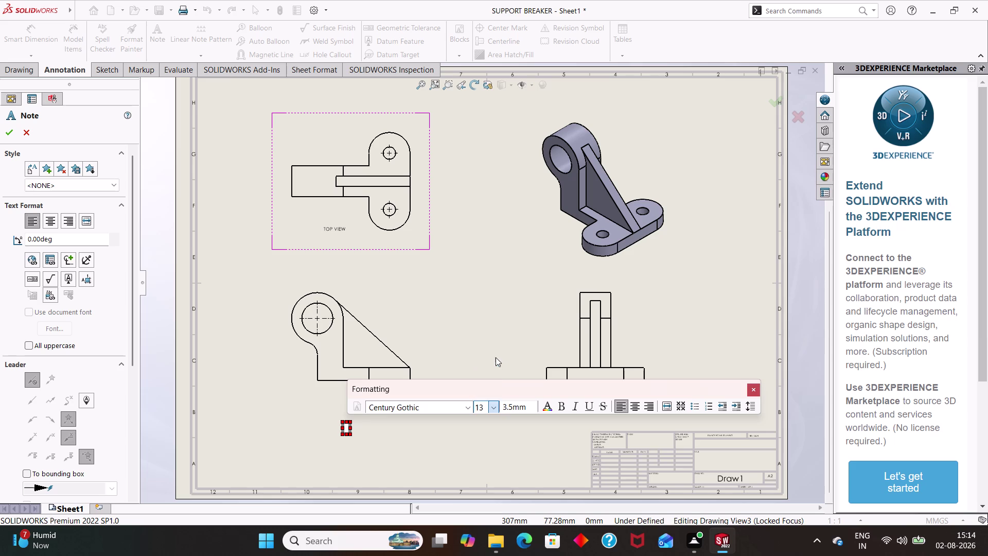
Set the label font to Times New Roman.
click(423, 410)
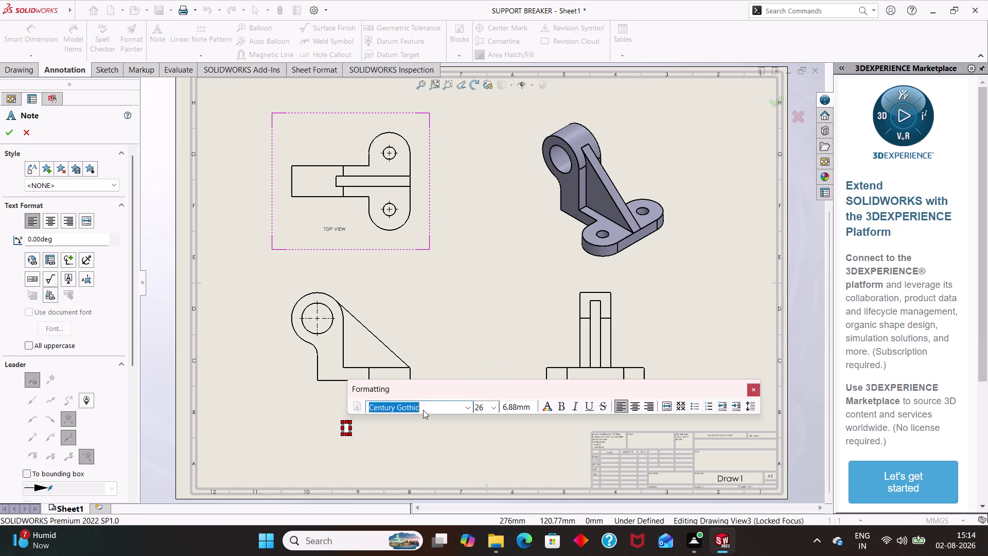
click(468, 408)
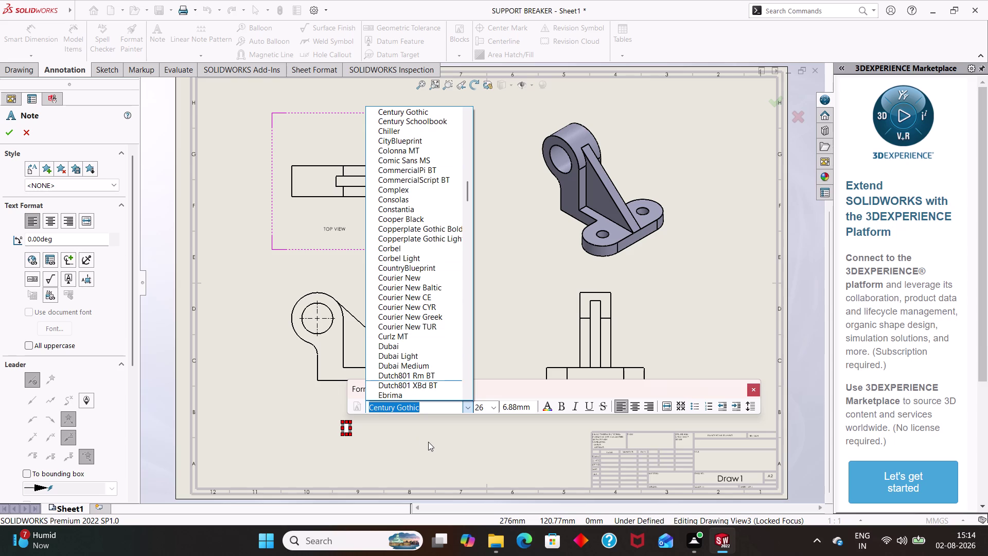
key(BackSpace)
text(T)
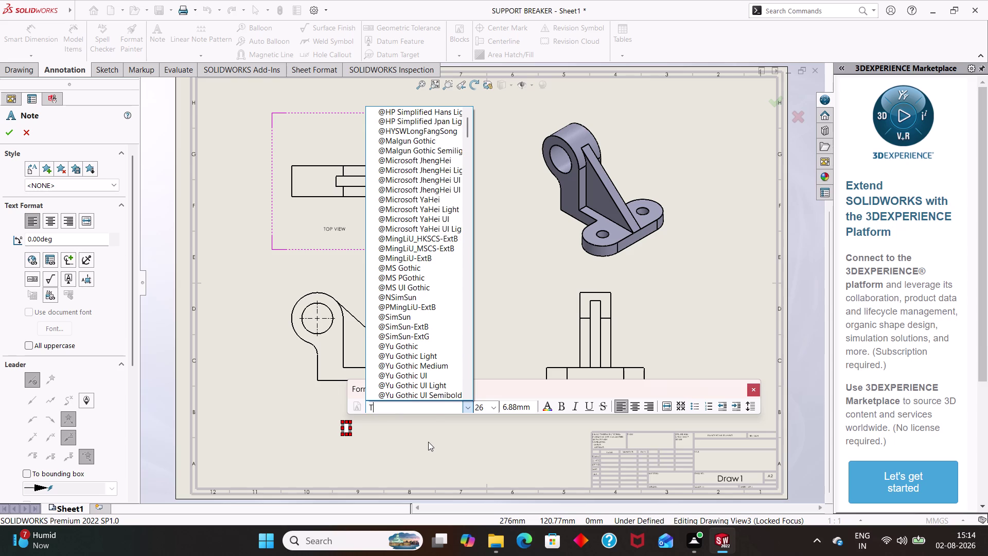
text(IM)
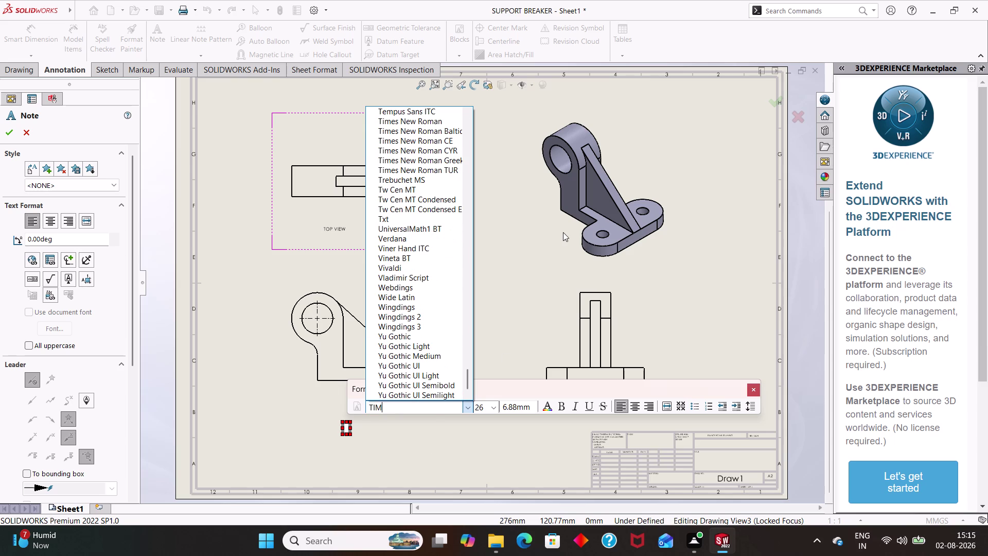
click(420, 125)
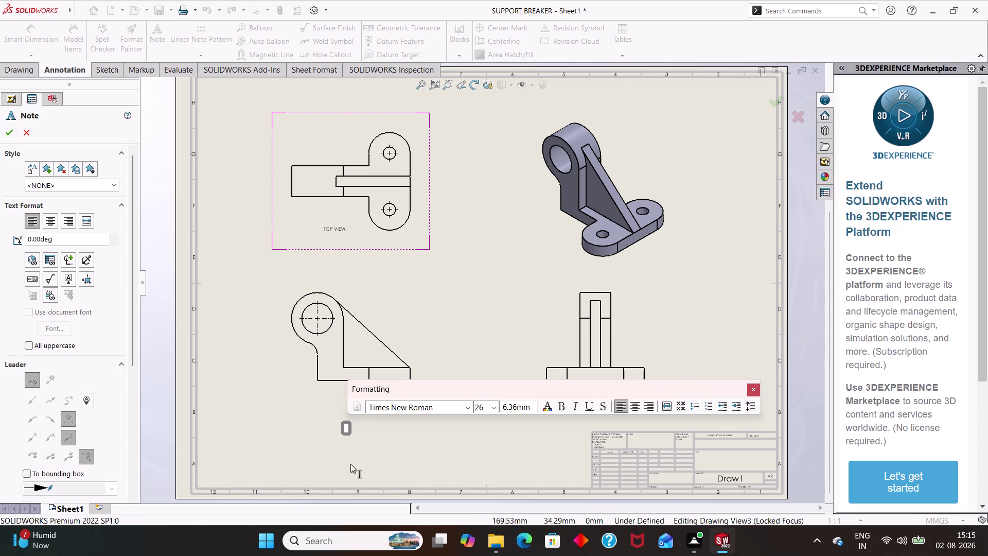
Enter SIDE VIEW as the label text and place it below the side view.
key(s)
text(IDE)
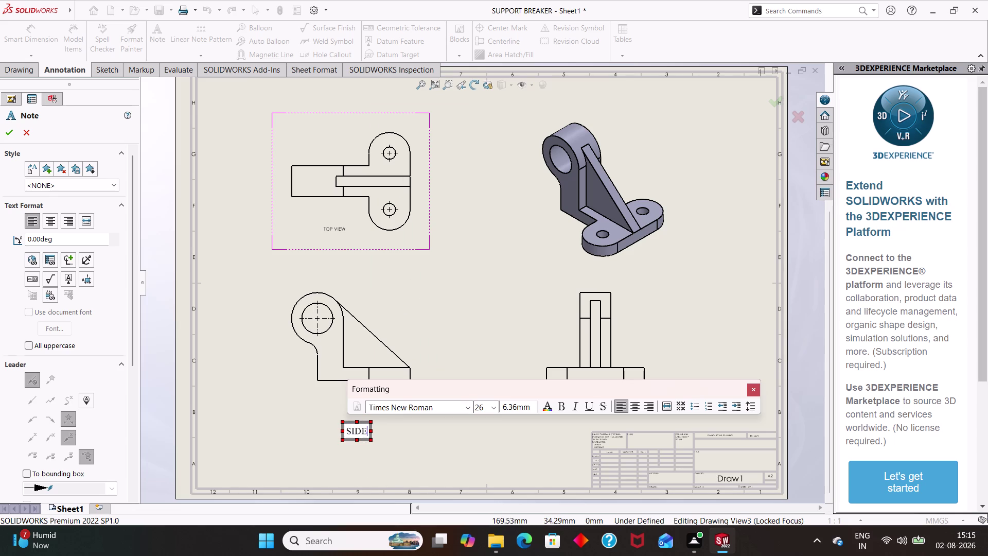
key(space)
text(VI)
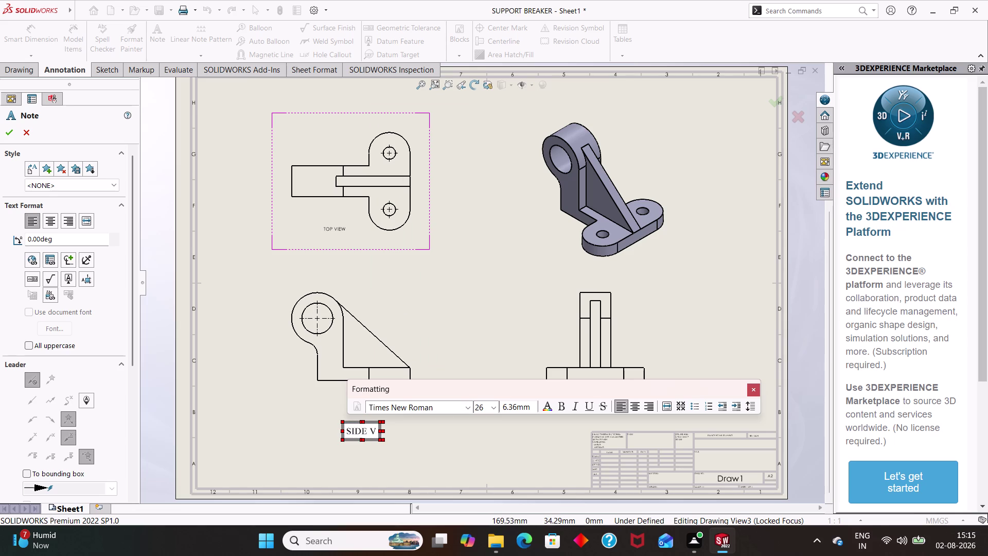
text(EW)
click(350, 463)
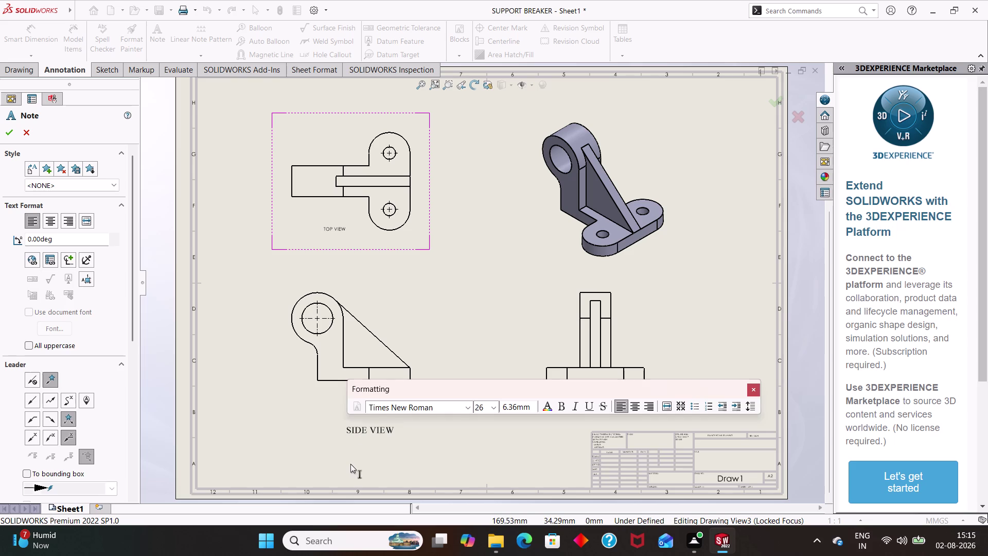
drag(331, 230, 345, 217)
Place an extra SIDE VIEW note with a leader beside the top-left view.
click(345, 217)
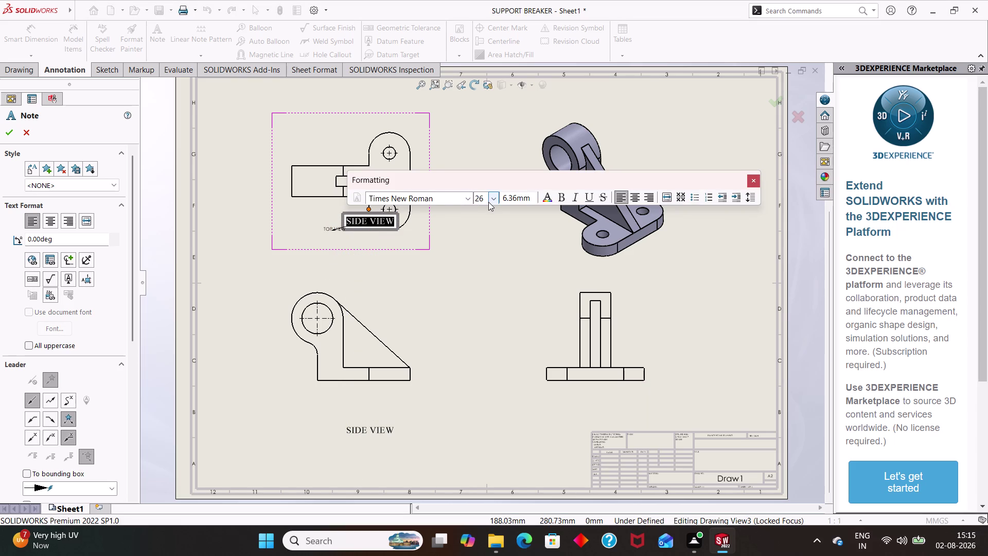
click(440, 247)
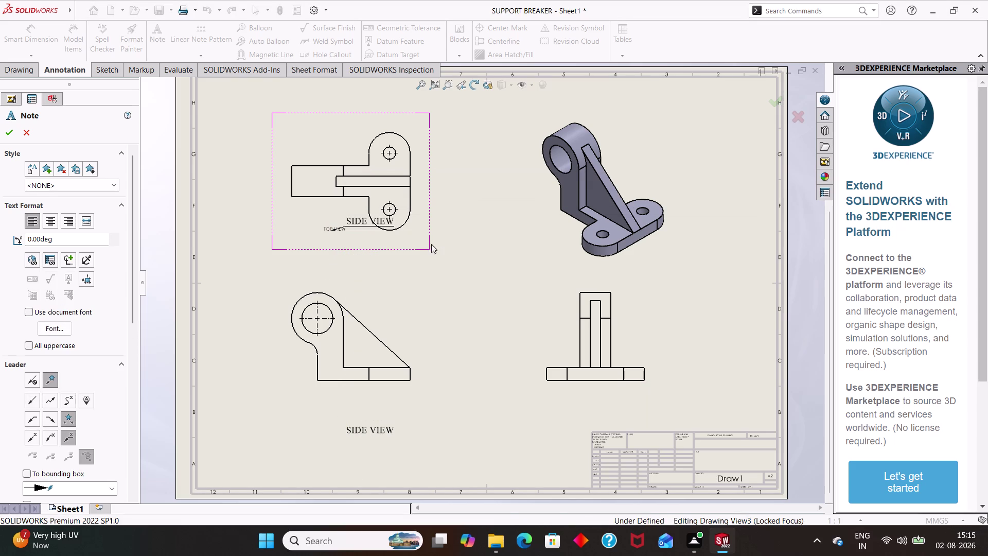
drag(371, 224, 384, 209)
drag(384, 209, 383, 213)
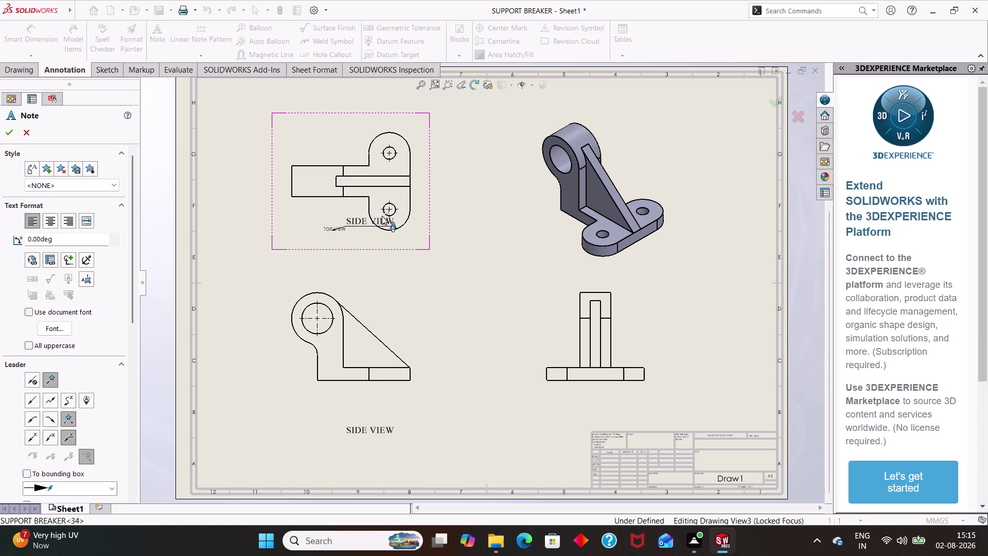
drag(382, 213, 367, 223)
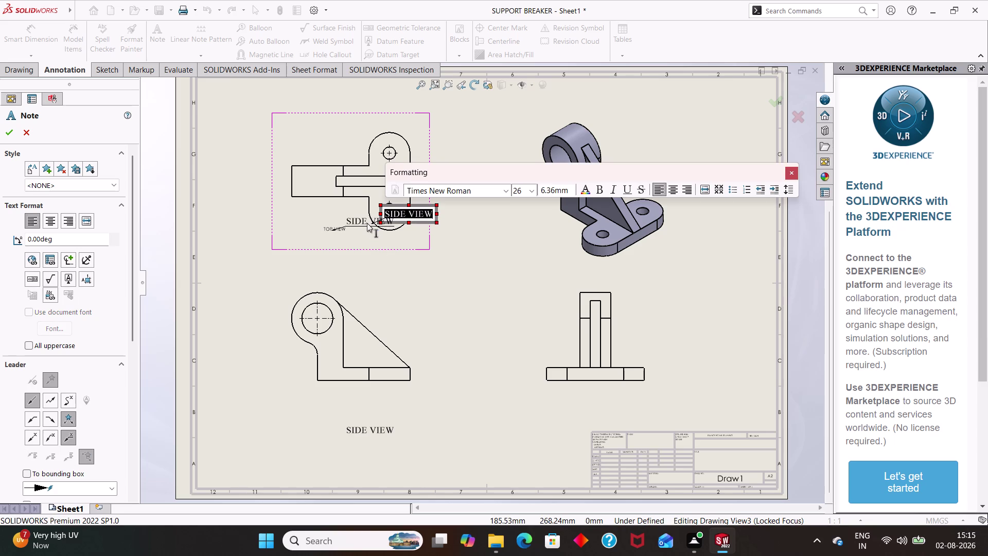
drag(367, 223, 351, 236)
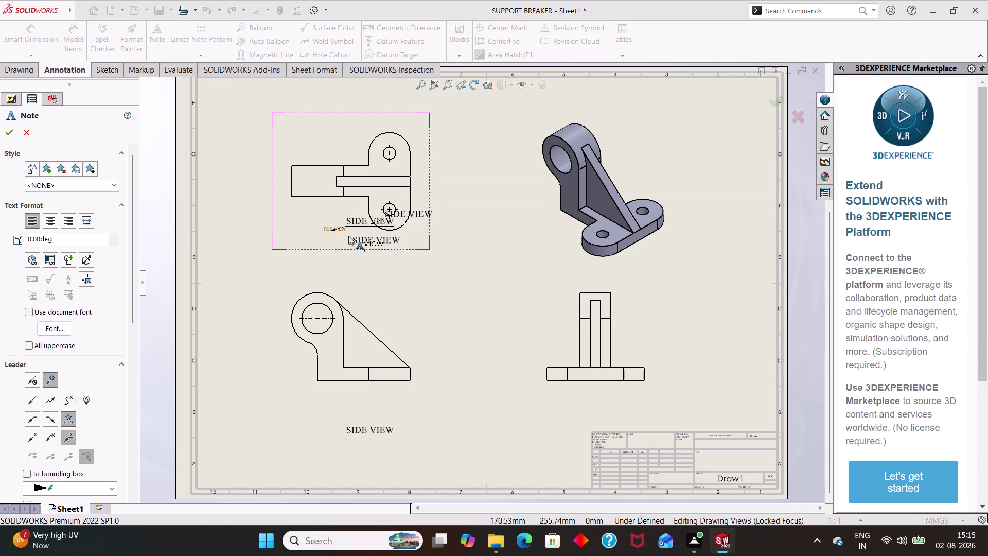
drag(351, 236, 328, 240)
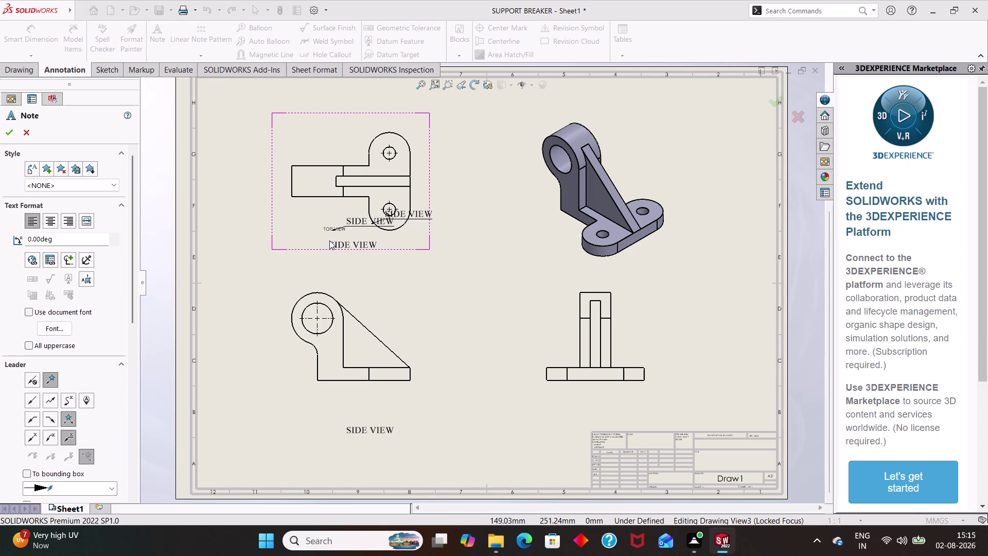
click(328, 237)
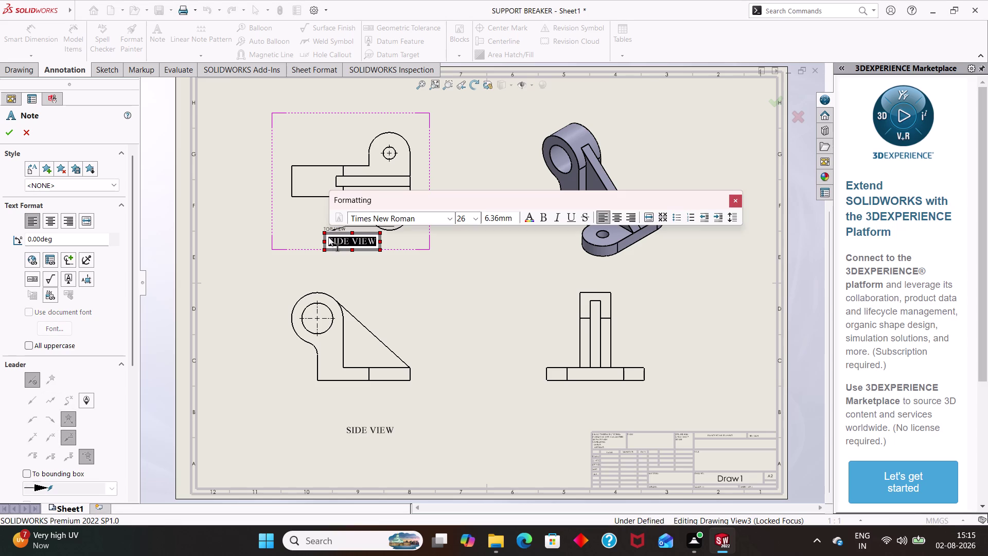
click(310, 237)
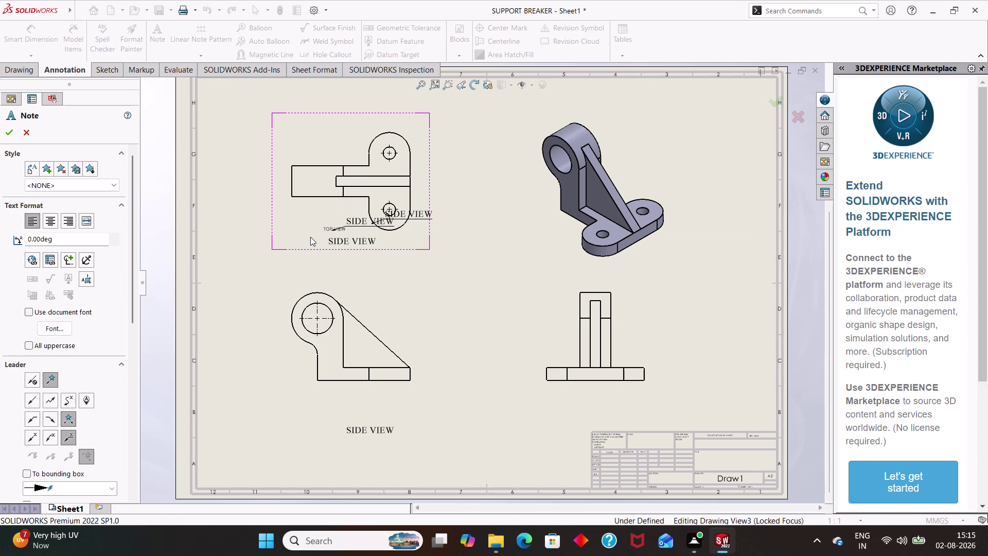
Delete the text of the overlapping SIDE VIEW label.
drag(339, 227, 352, 209)
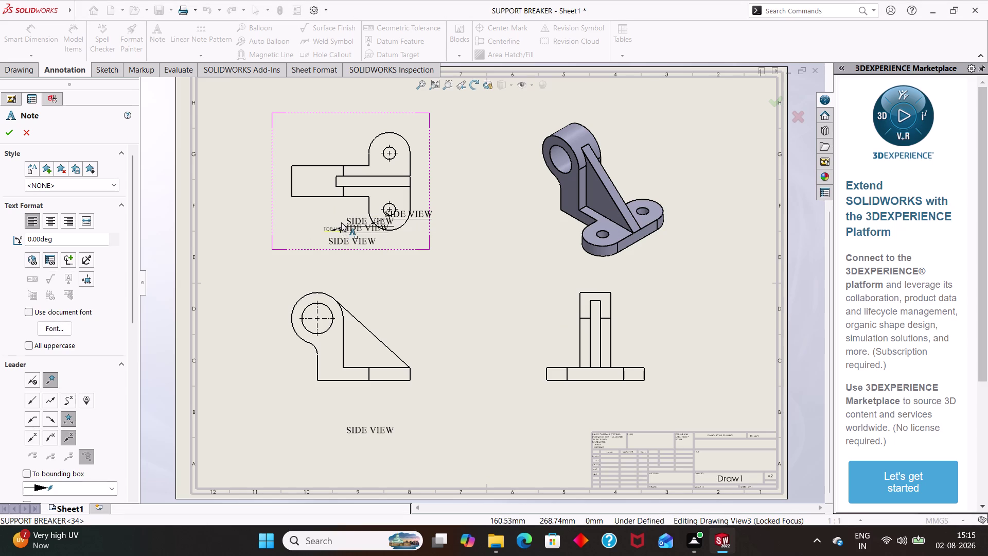
right_click(341, 222)
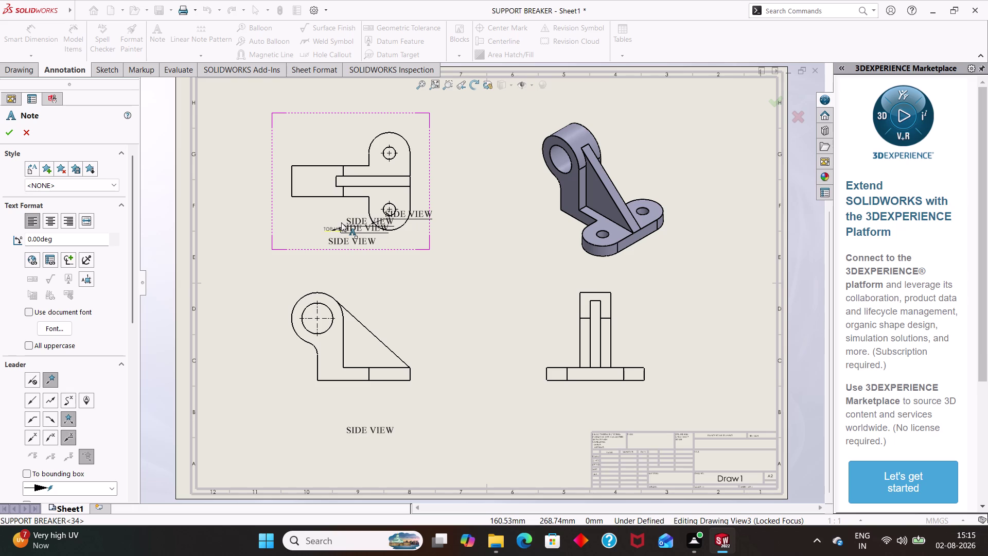
click(334, 226)
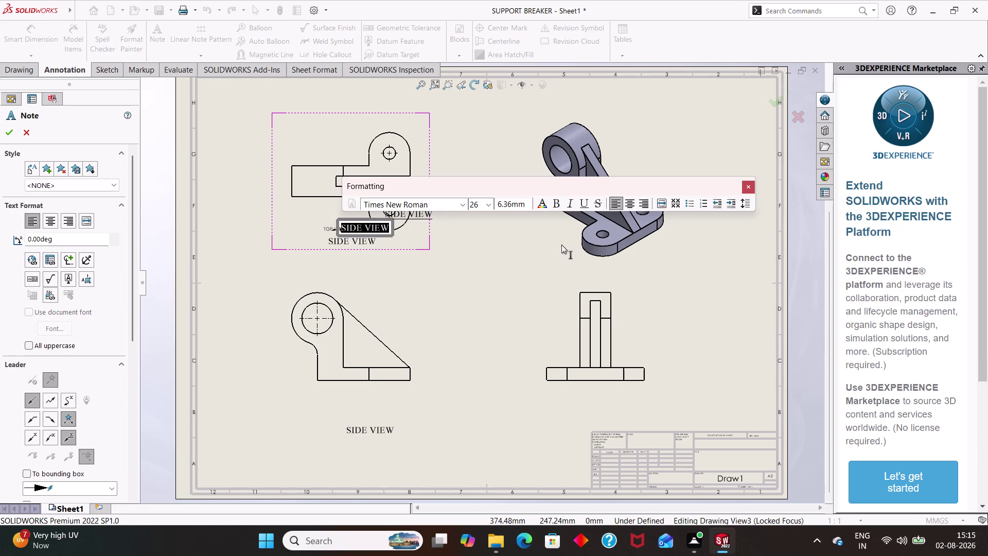
click(750, 189)
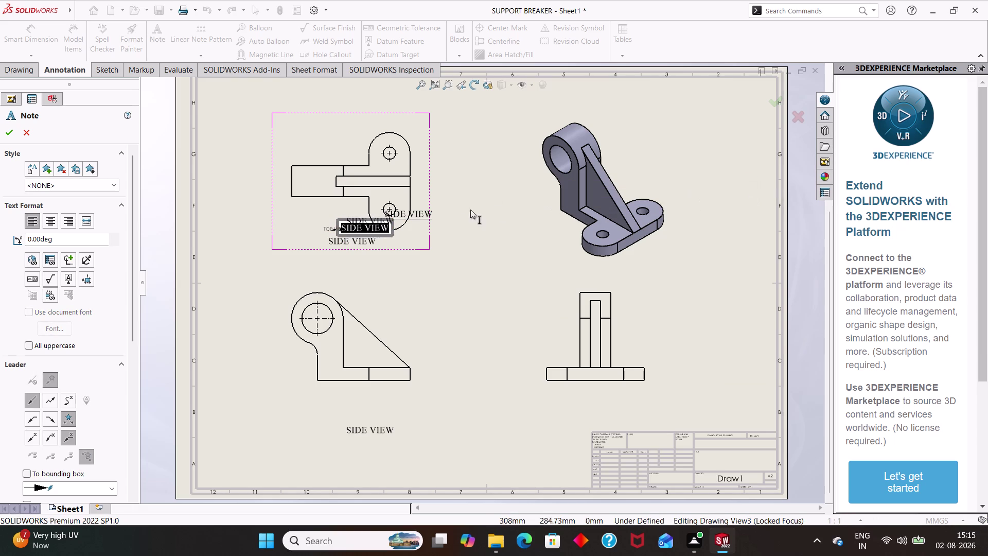
right_click(374, 224)
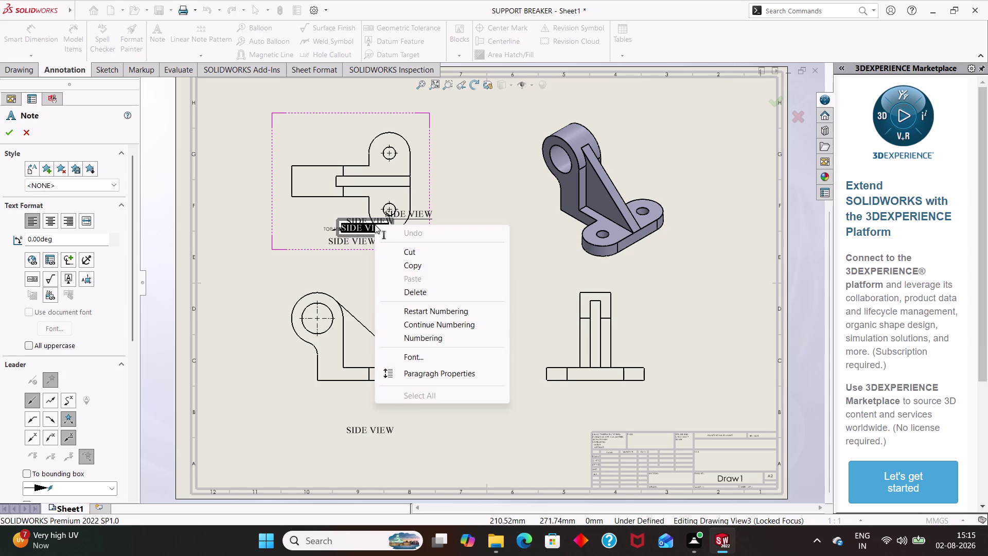
click(415, 295)
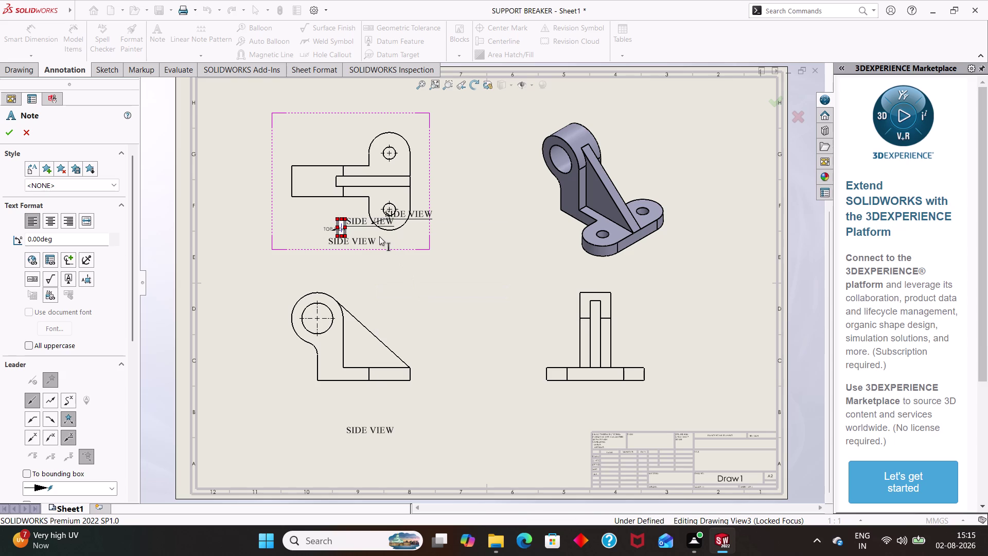
right_click(360, 221)
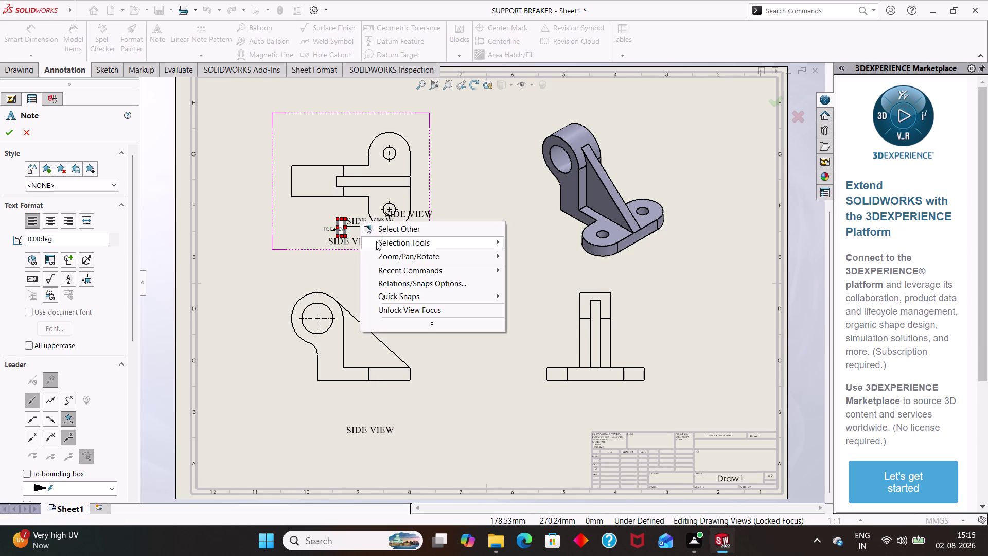
click(314, 261)
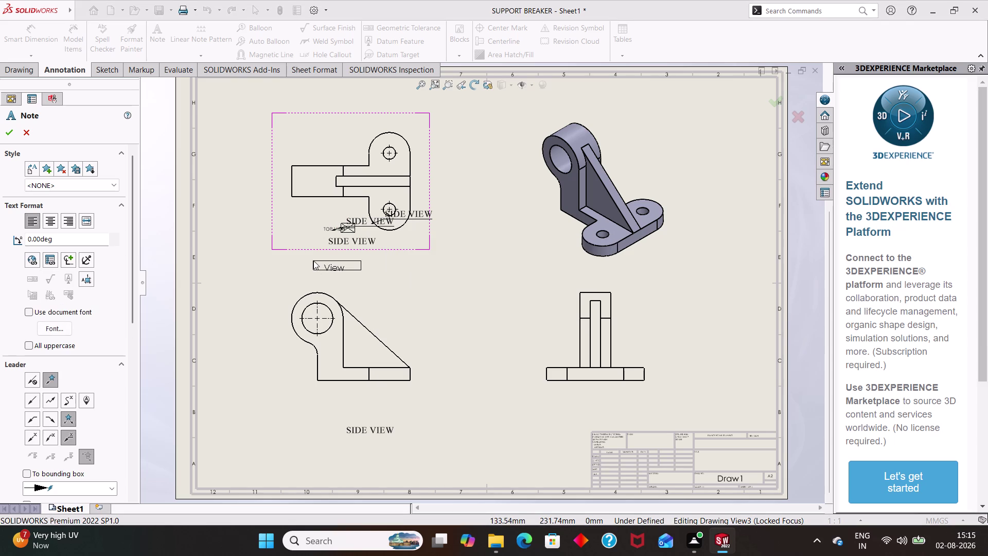
Undo recent changes, delete the stray selection, and reopen the overlapping side view note.
key(ctrl+z)
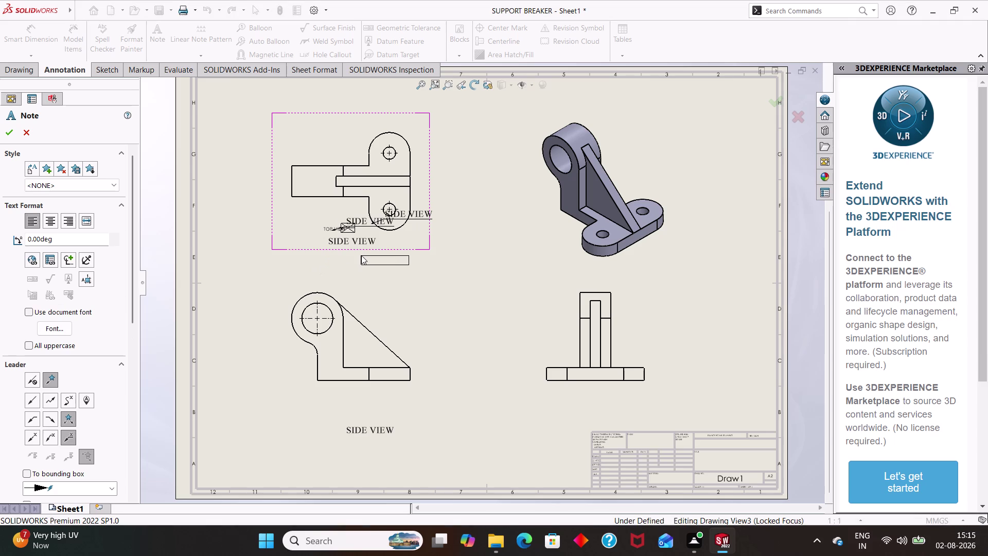
key(ctrl+z)
drag(418, 210, 431, 195)
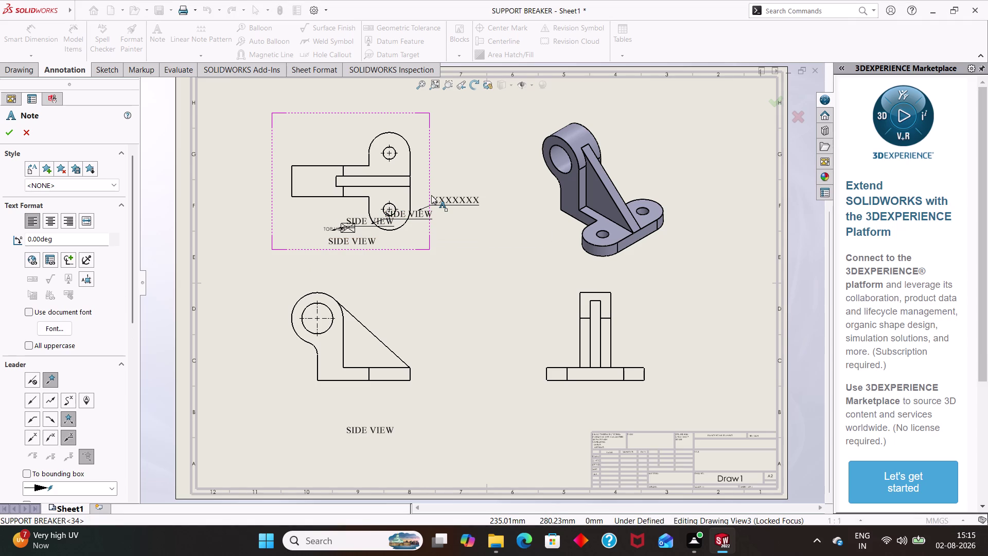
key(Delete)
key(Delete)
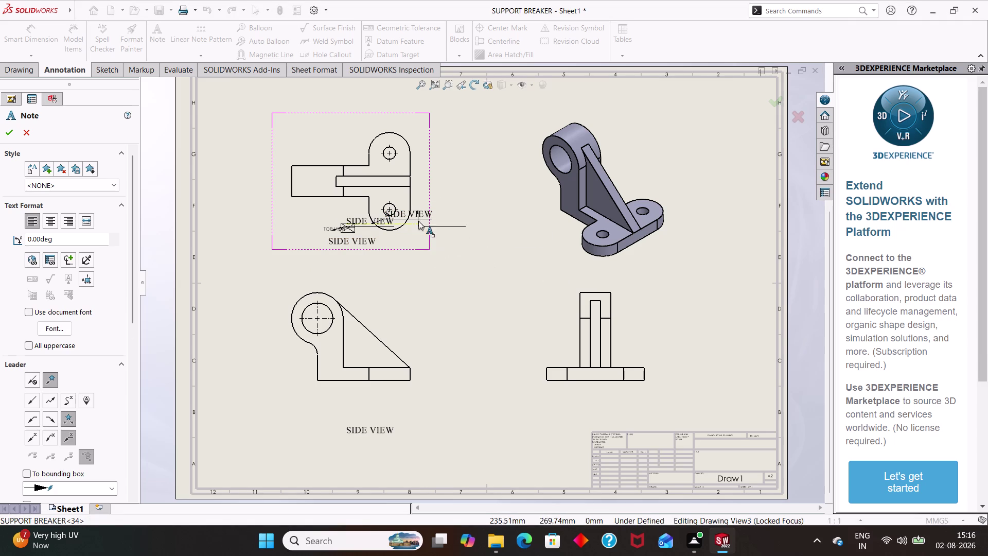
right_click(412, 211)
right_click(412, 211)
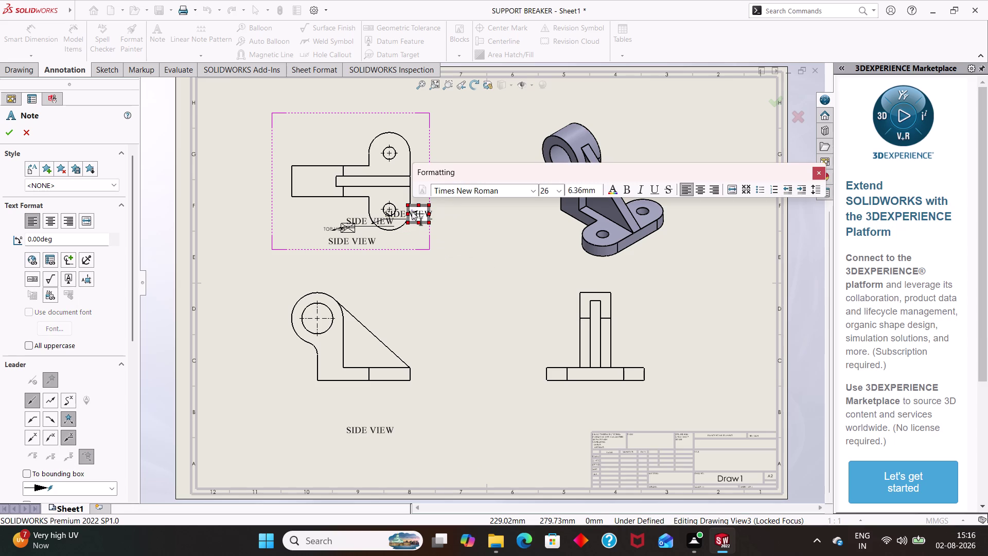
click(819, 174)
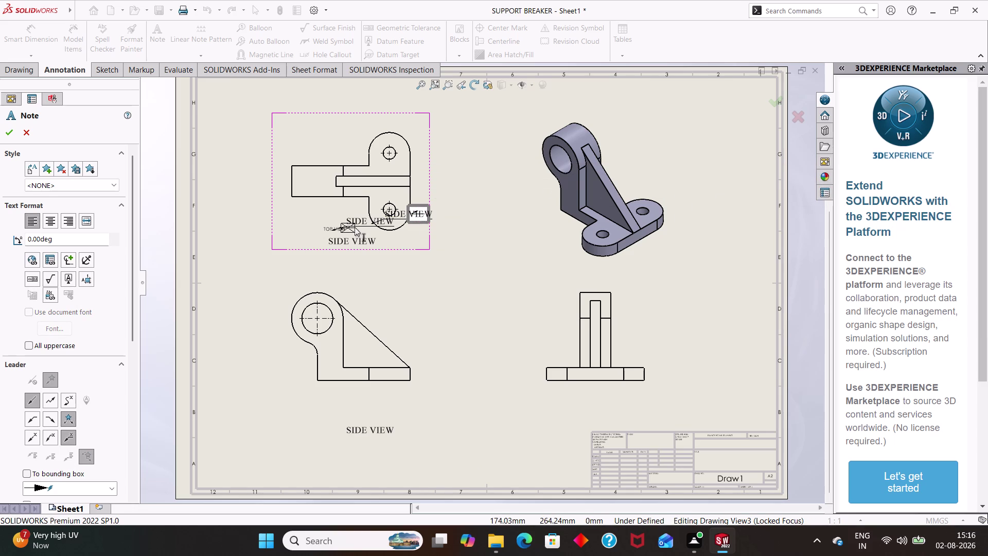
Undo four edits inside the note, then finish editing it.
double_click(351, 226)
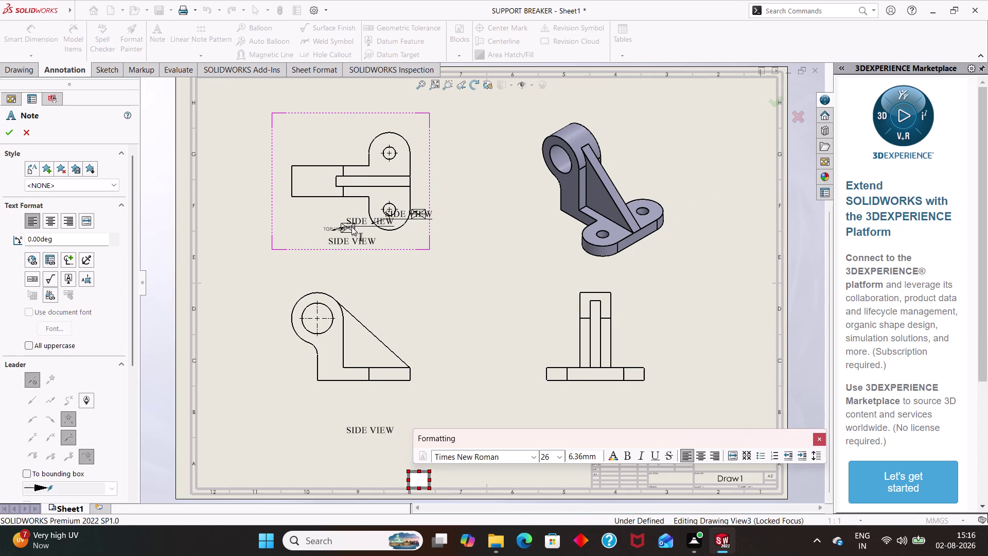
key(ctrl+z)
key(ctrl+z)
key(ctrl+z)
key(ctrl+z)
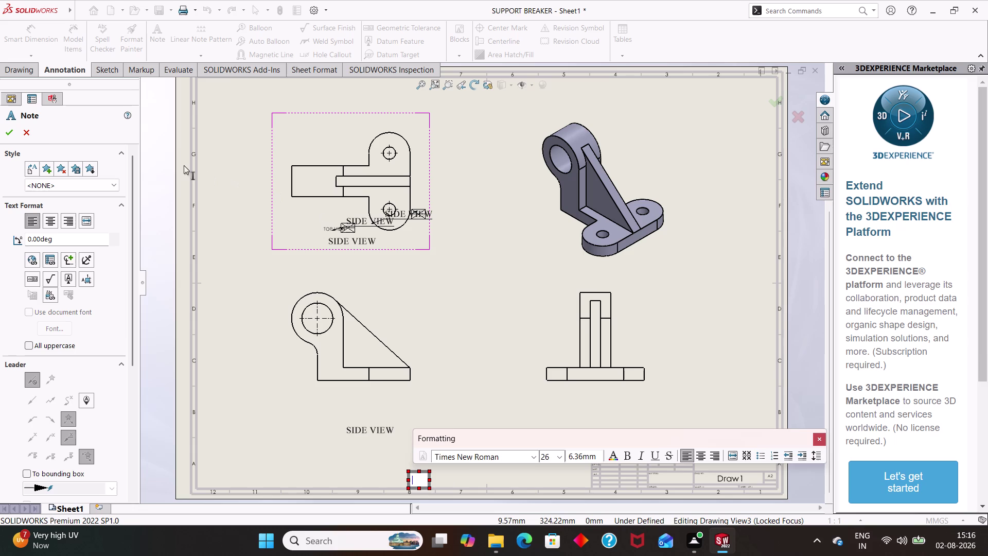
click(29, 129)
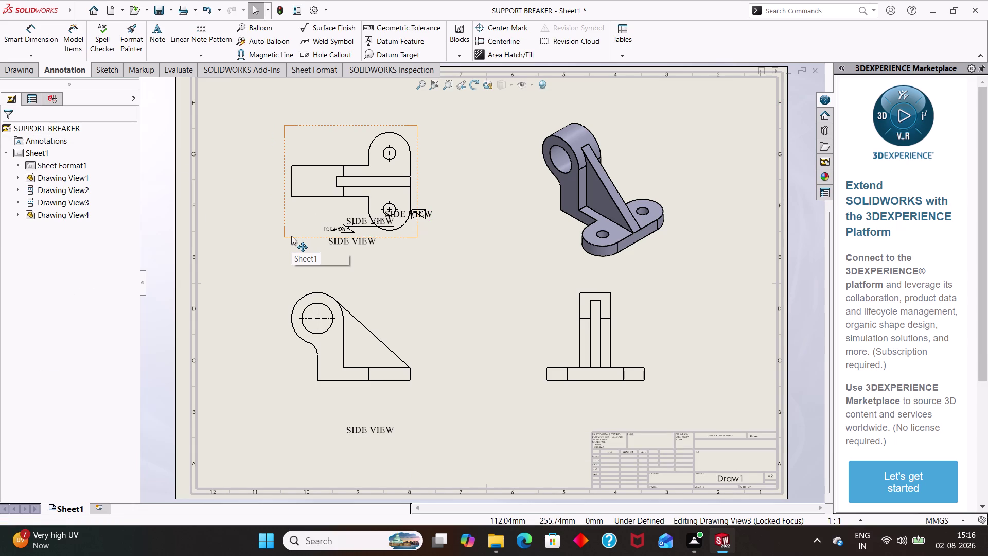
Reopen the overlapping note's text and browse its right-click options.
click(155, 40)
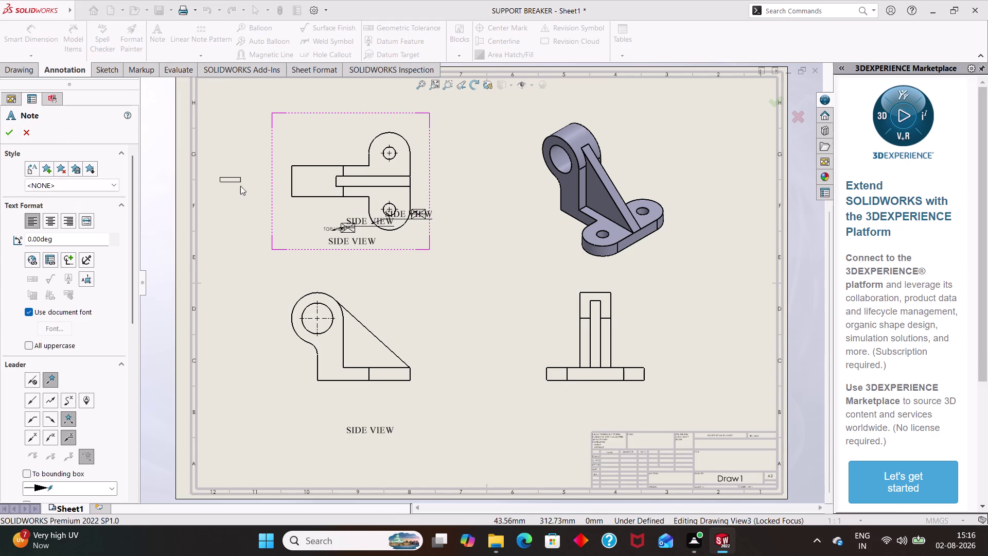
drag(388, 222, 398, 206)
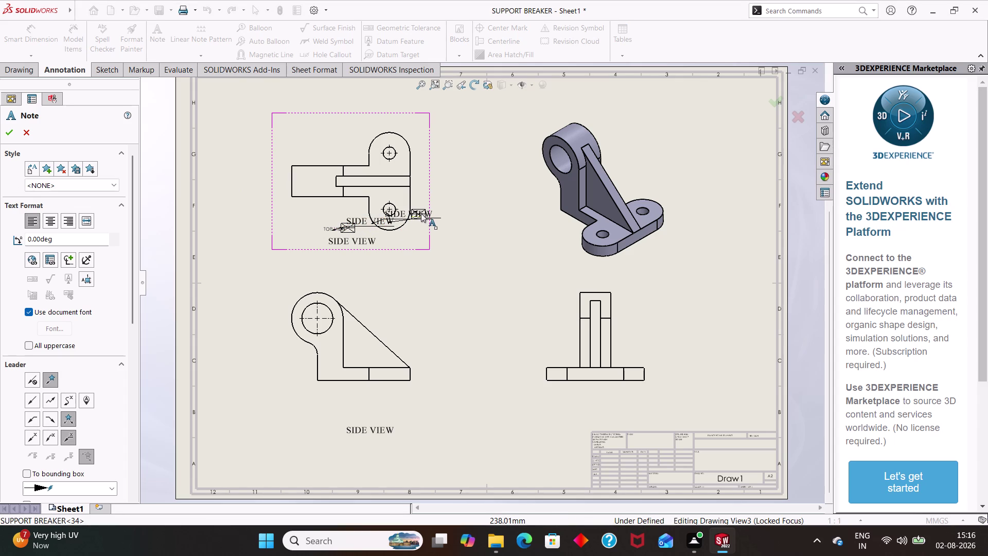
click(421, 213)
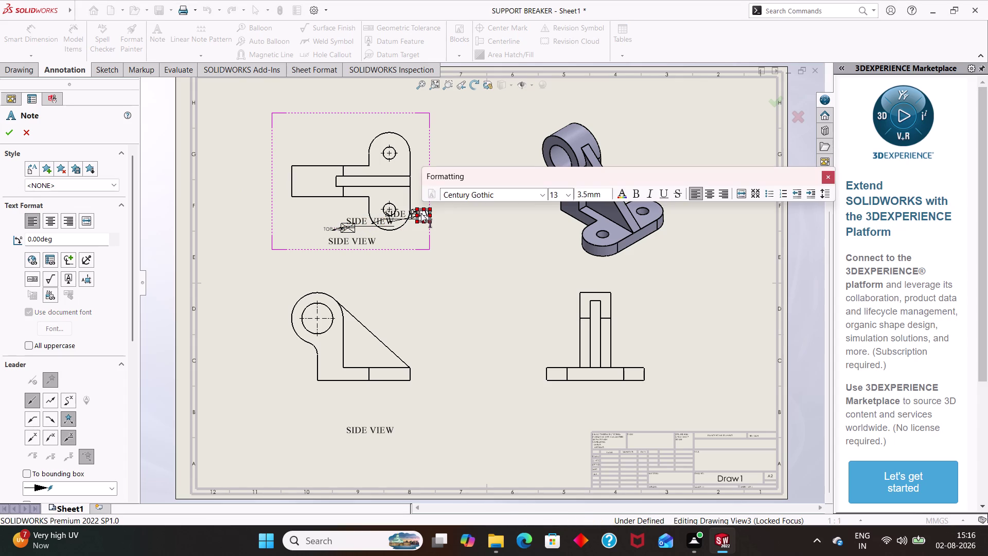
scroll(right, 3)
right_click(420, 213)
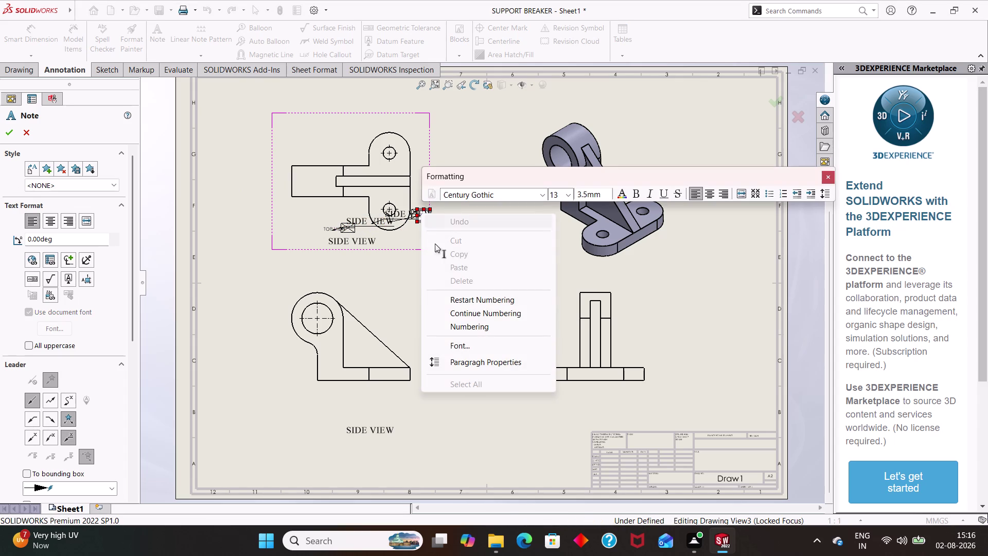
click(381, 256)
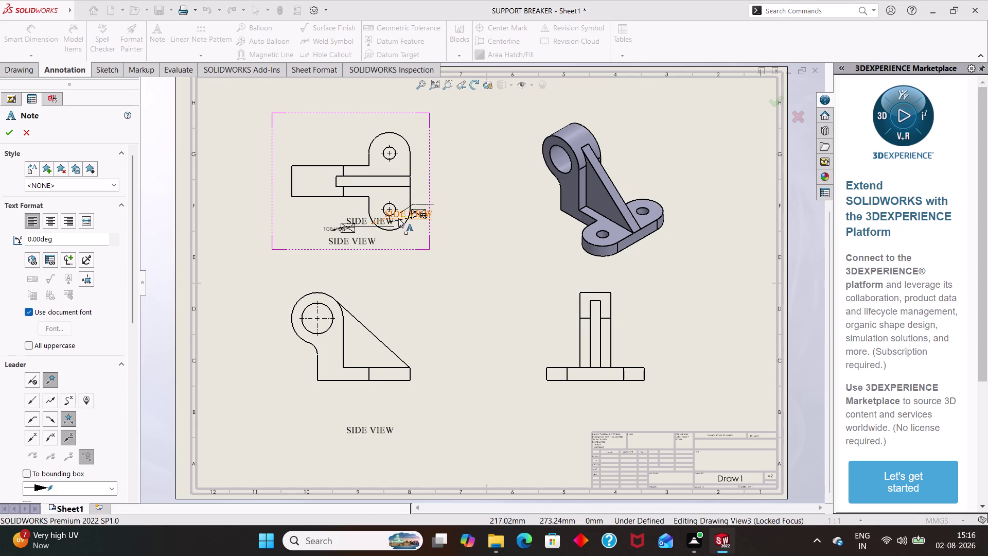
right_click(398, 219)
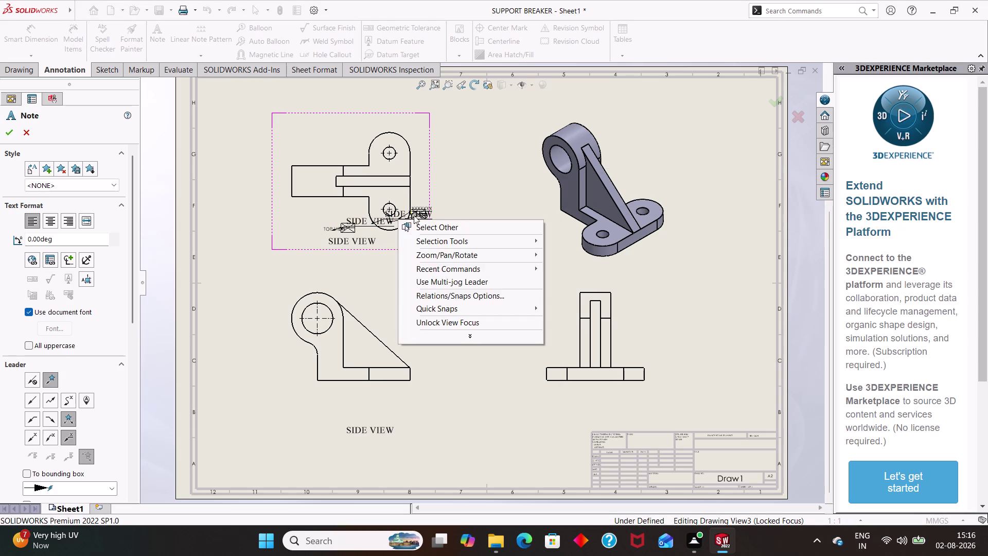
click(474, 338)
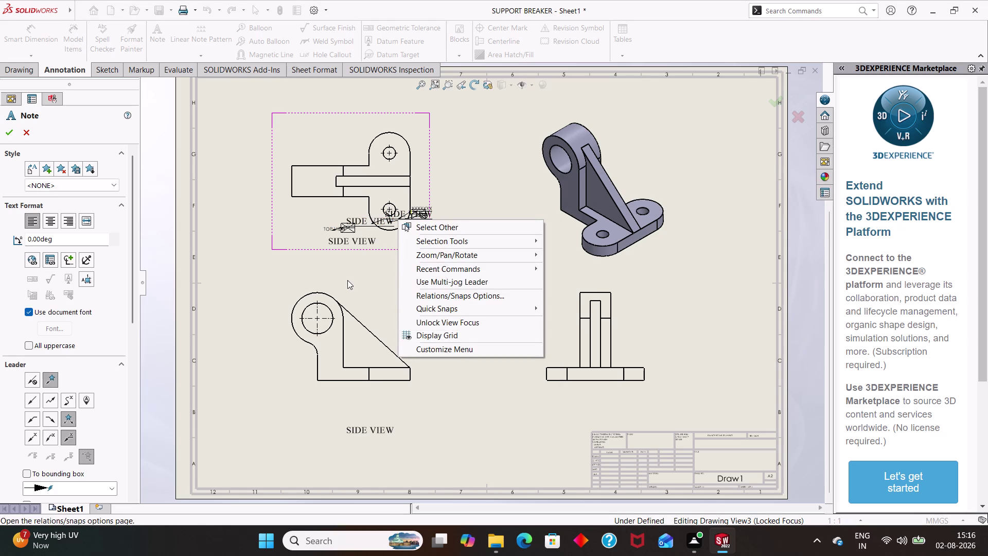
click(347, 279)
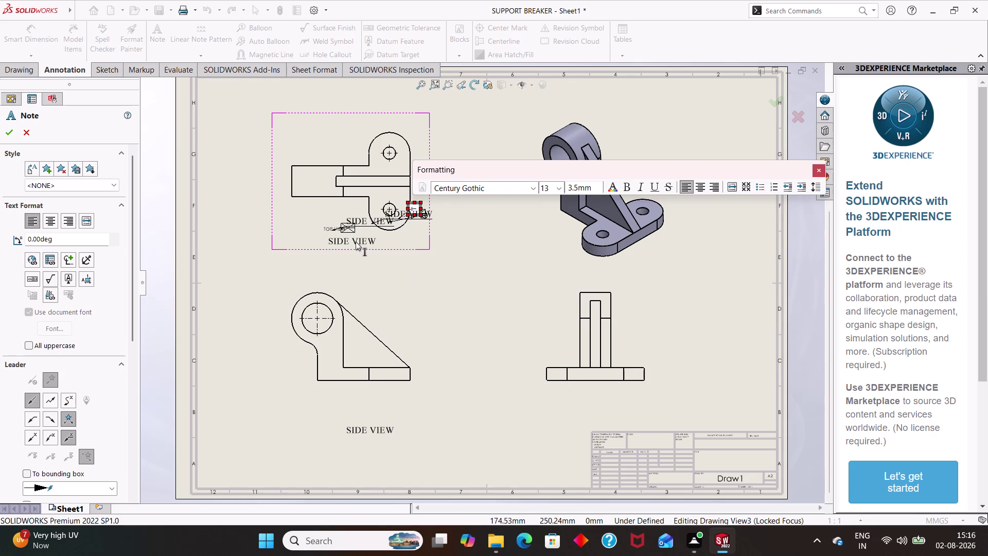
Select the whole note text and undo seven recent changes.
triple_click(355, 241)
click(355, 241)
key(ctrl+z)
key(ctrl+z)
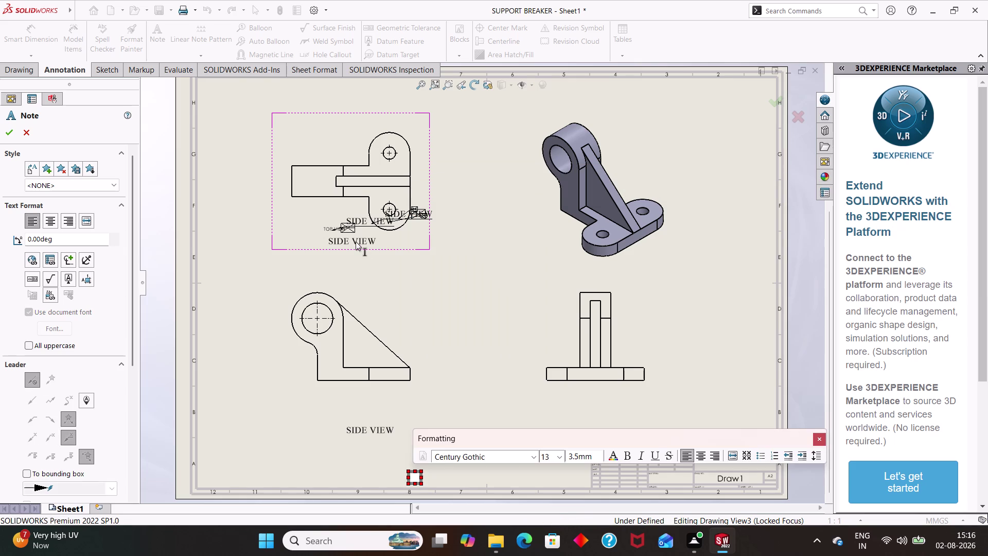
key(ctrl+z)
key(ctrl+z)
key(ctrl+z)
key(ctrl+z)
key(ctrl+z)
triple_click(355, 217)
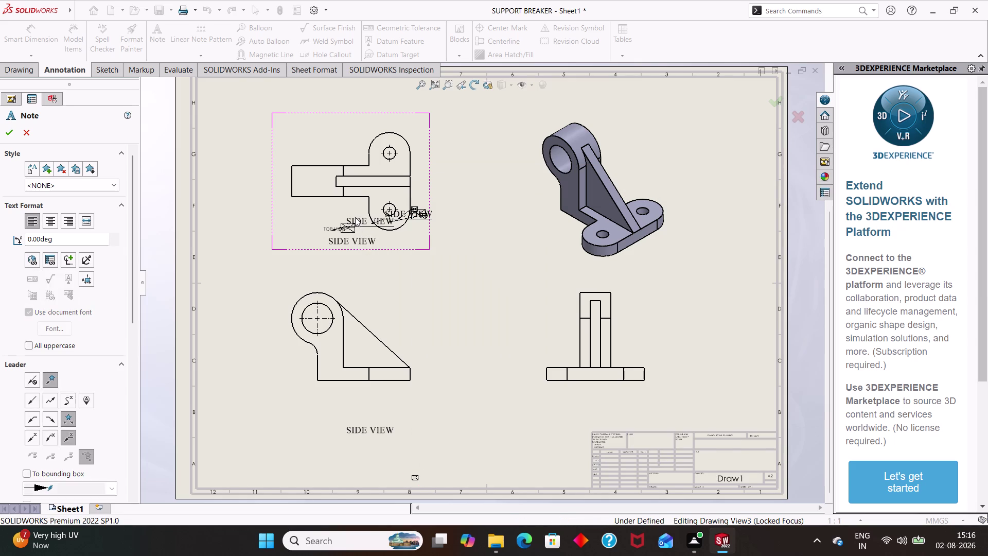
Drag the overlapping note aside and edit its text, undoing the deletions.
click(355, 217)
drag(355, 217, 409, 217)
drag(409, 218, 424, 199)
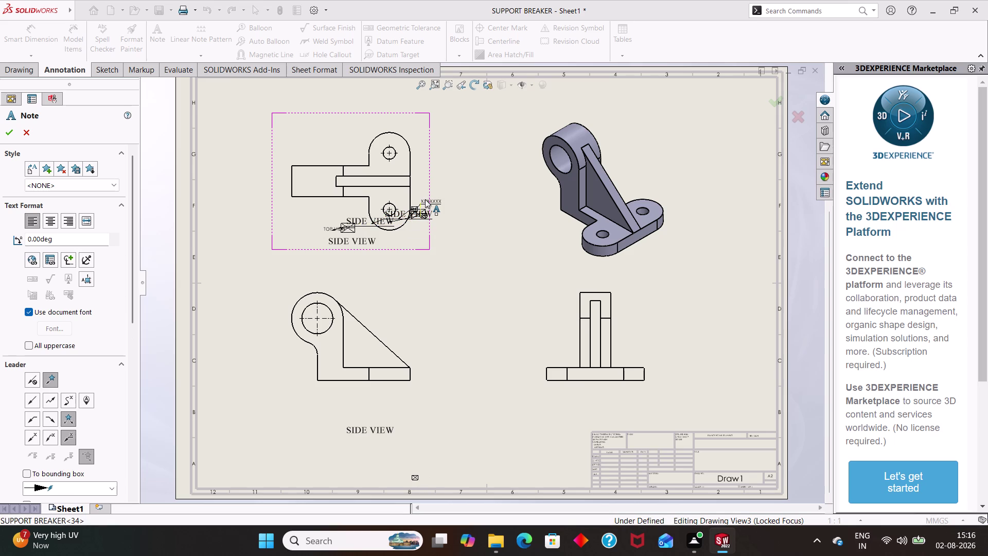
double_click(420, 209)
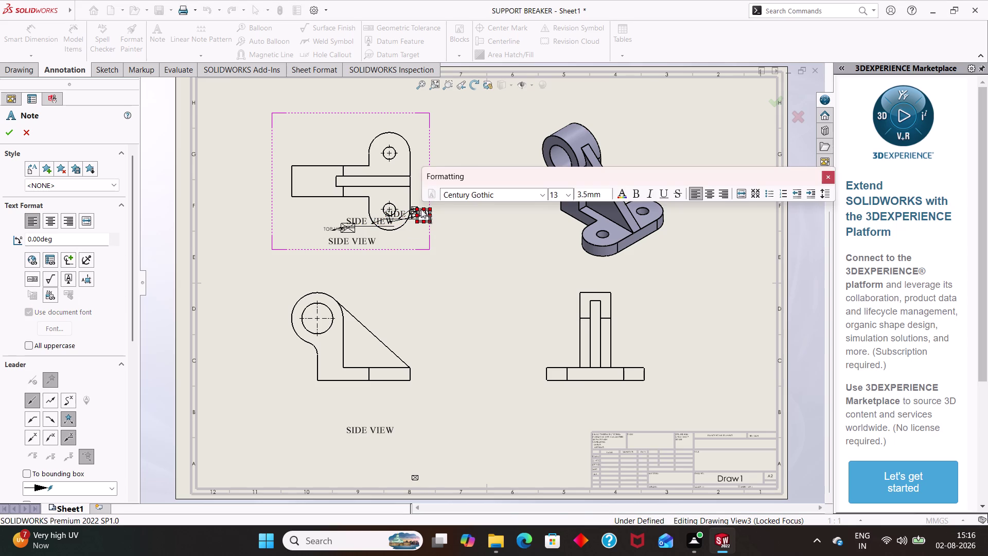
key(BackSpace)
key(BackSpace)
key(BackSpace)
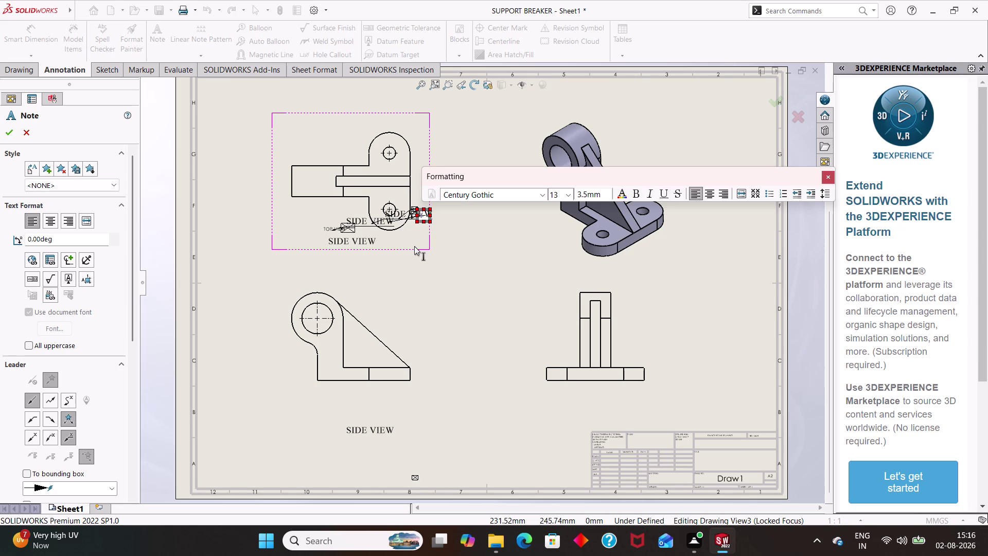
key(ctrl+z)
key(ctrl+z)
key(z)
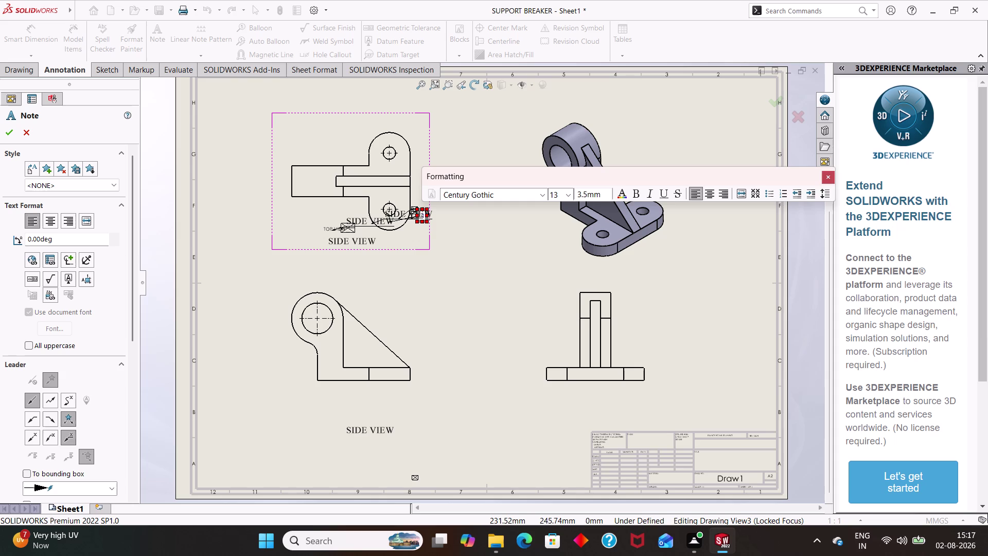
click(359, 237)
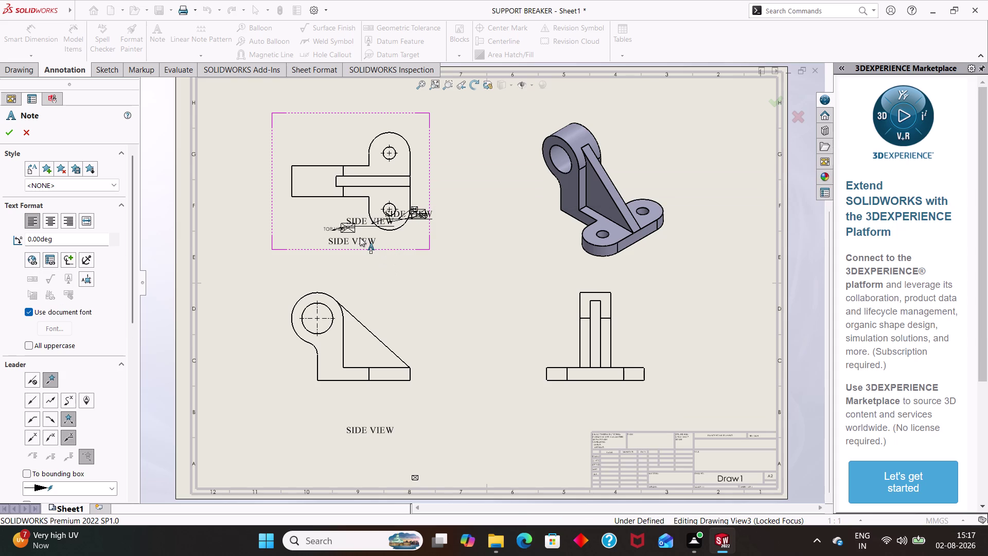
Re-edit the note text, then confirm and close the Note PropertyManager.
right_click(360, 237)
triple_click(360, 237)
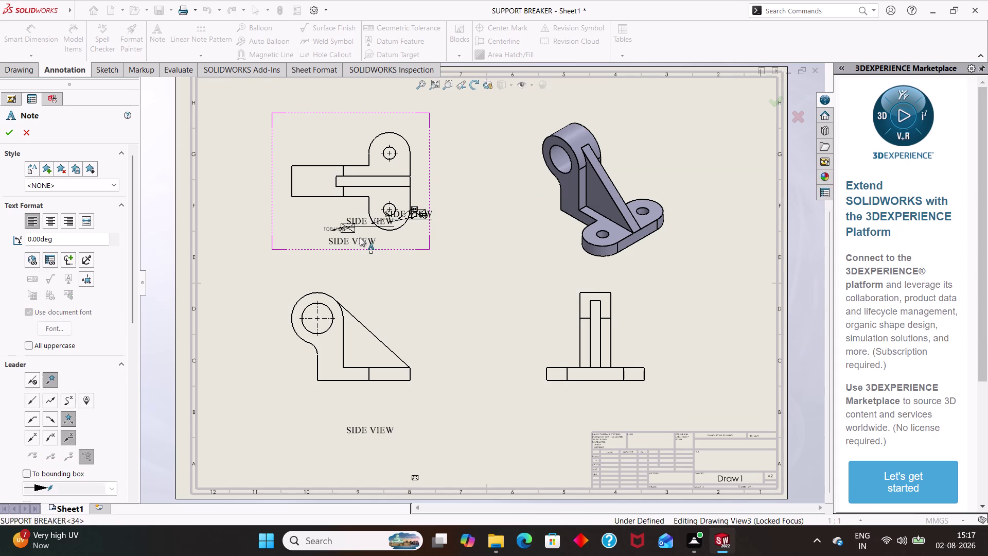
double_click(360, 237)
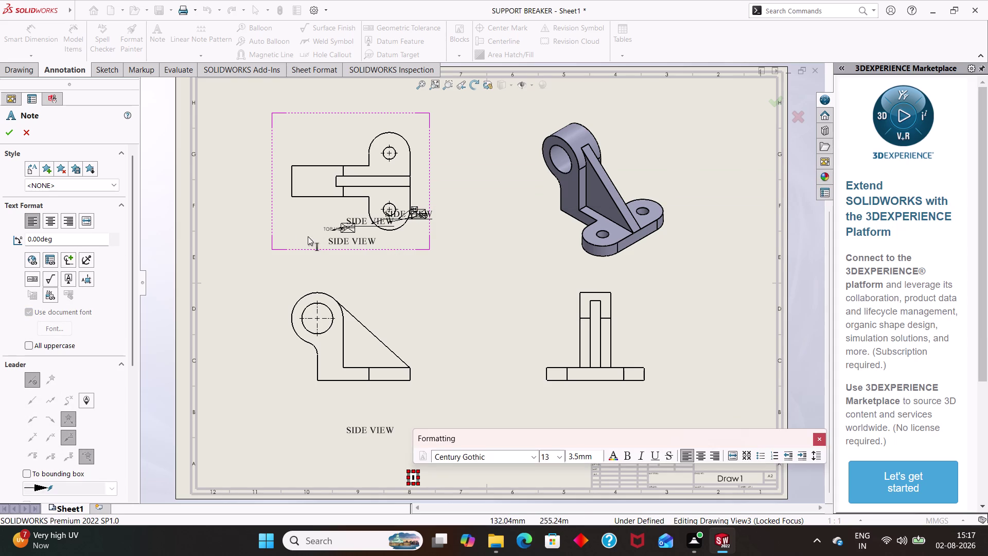
click(300, 225)
drag(300, 225, 376, 208)
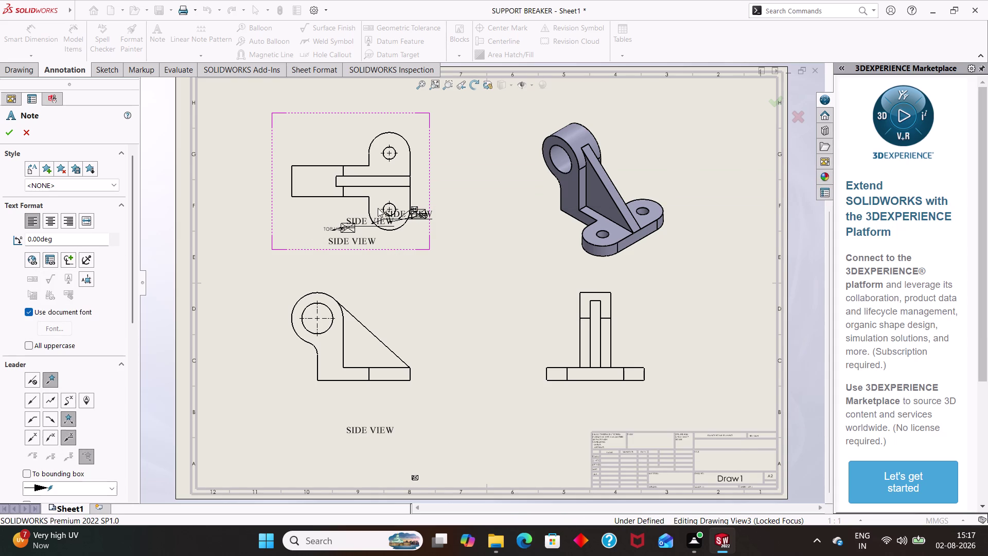
drag(375, 209, 381, 208)
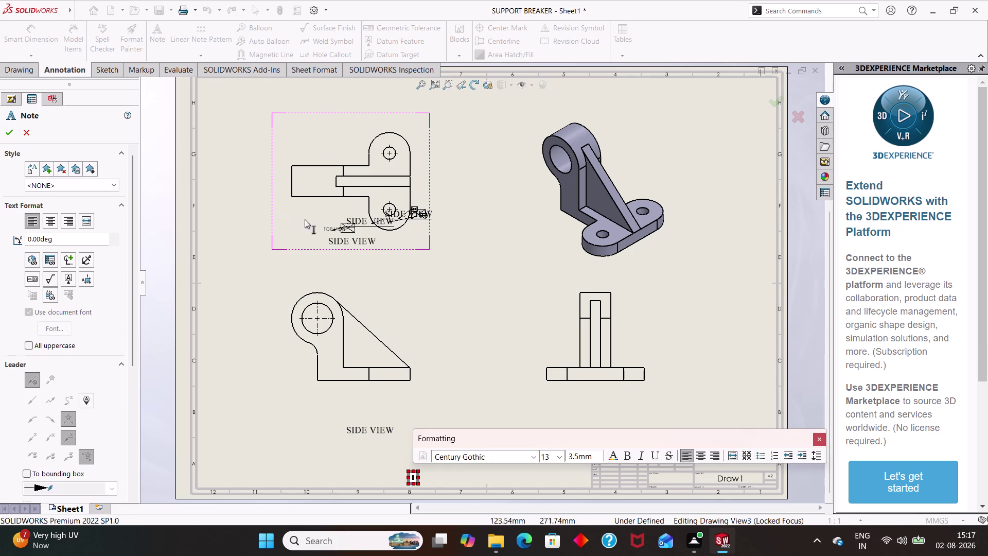
click(342, 242)
drag(309, 217, 340, 257)
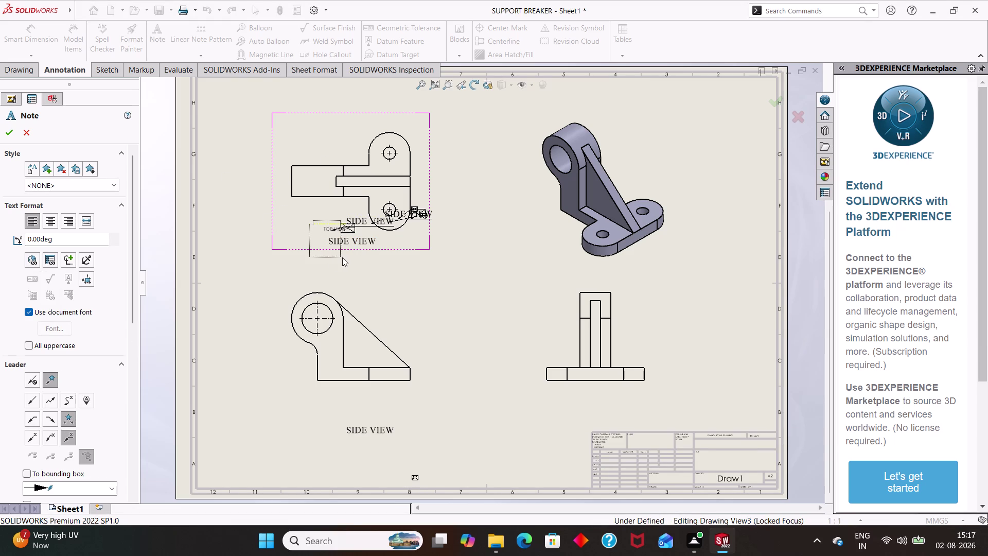
drag(340, 257, 389, 271)
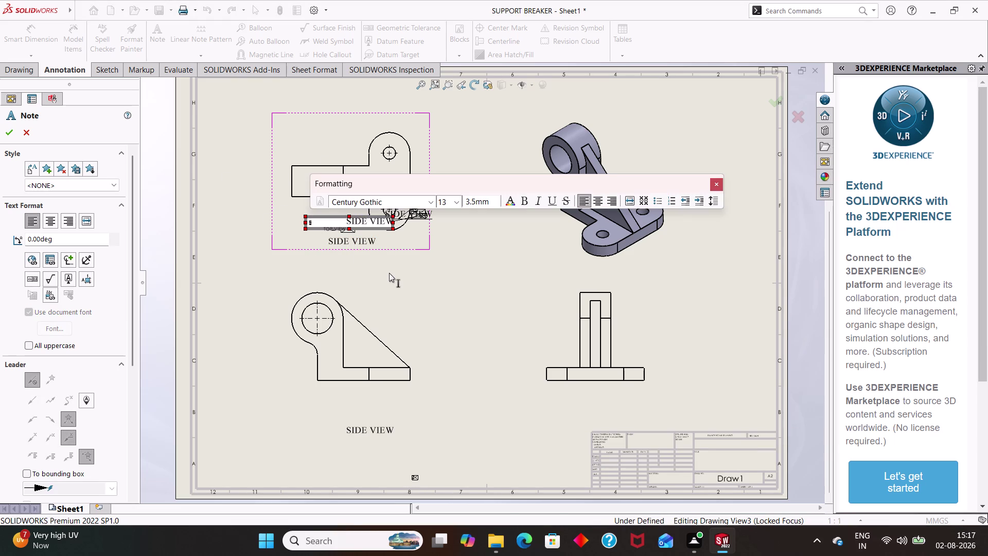
click(374, 257)
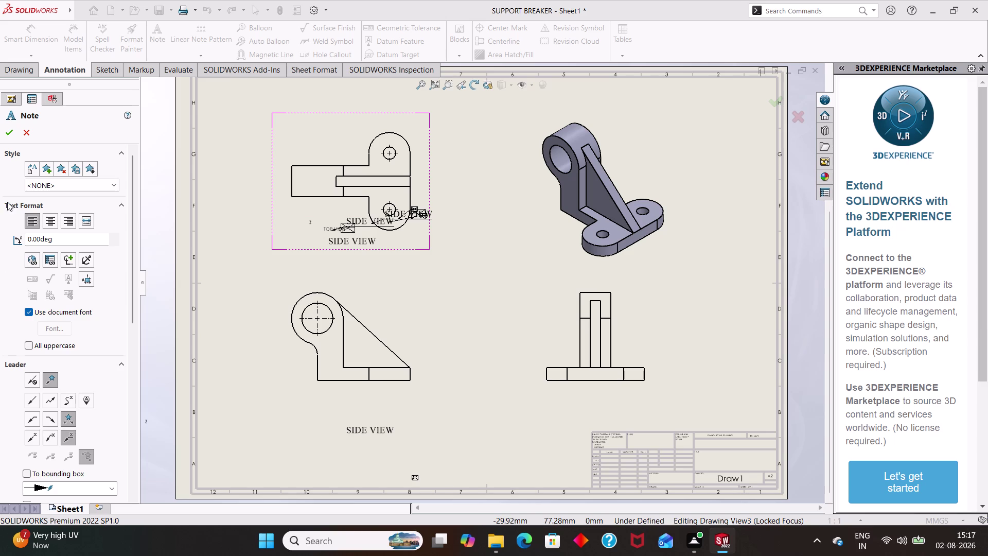
click(22, 136)
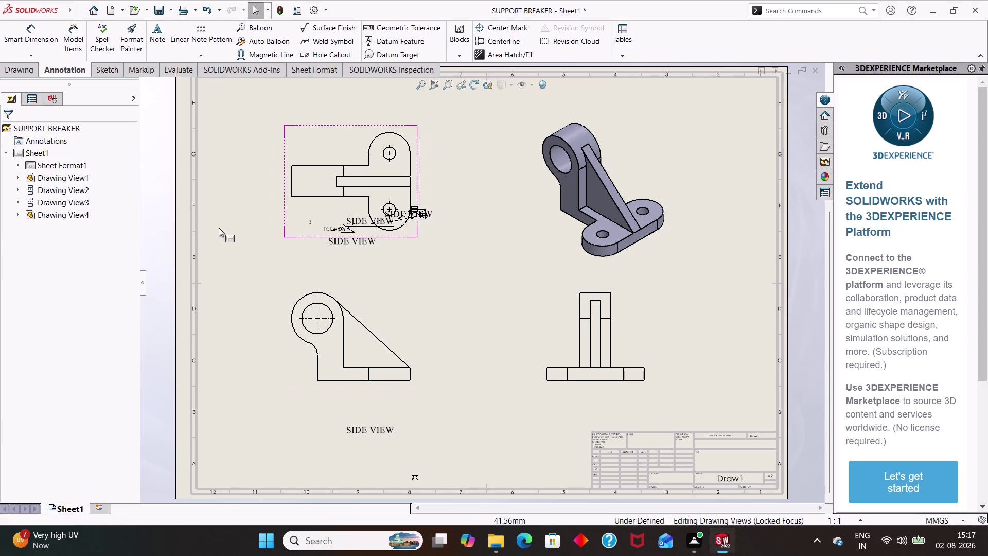
click(329, 242)
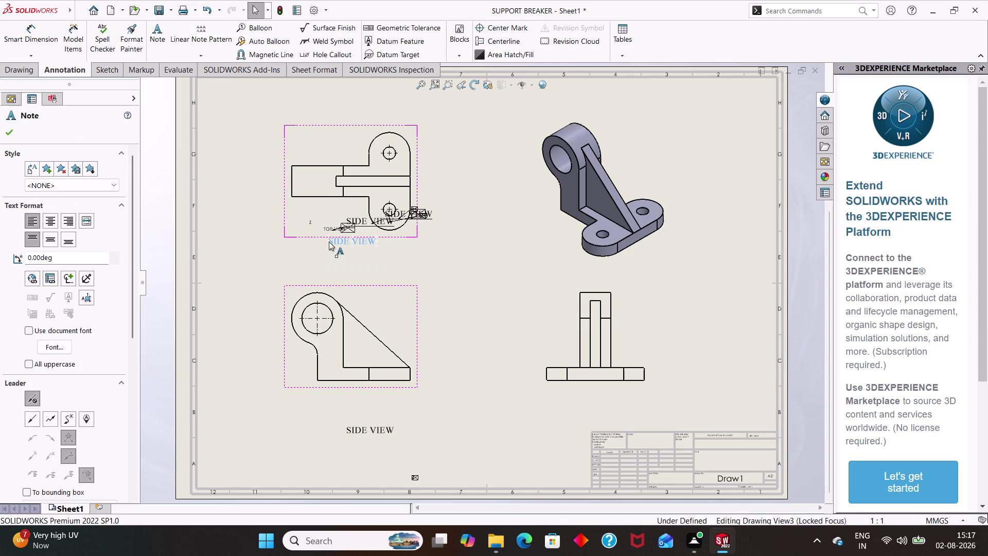
Delete the lower duplicate SIDE VIEW note and the jumbled fragments under the view.
key(Delete)
click(346, 232)
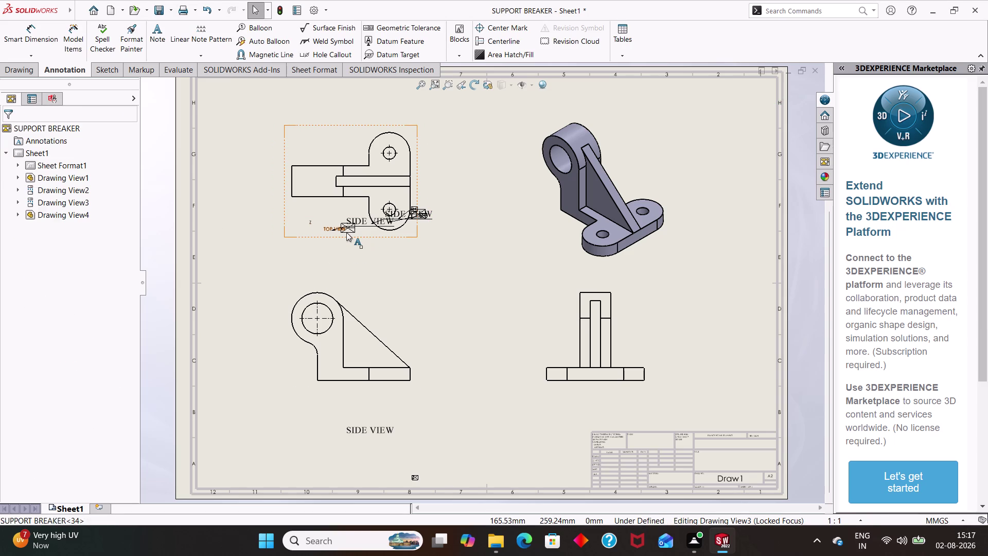
key(Delete)
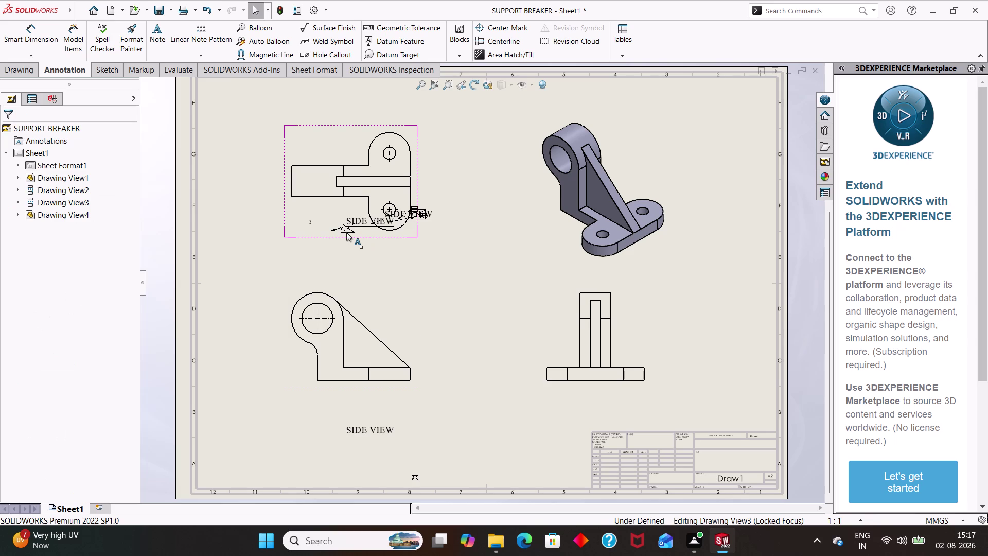
click(343, 229)
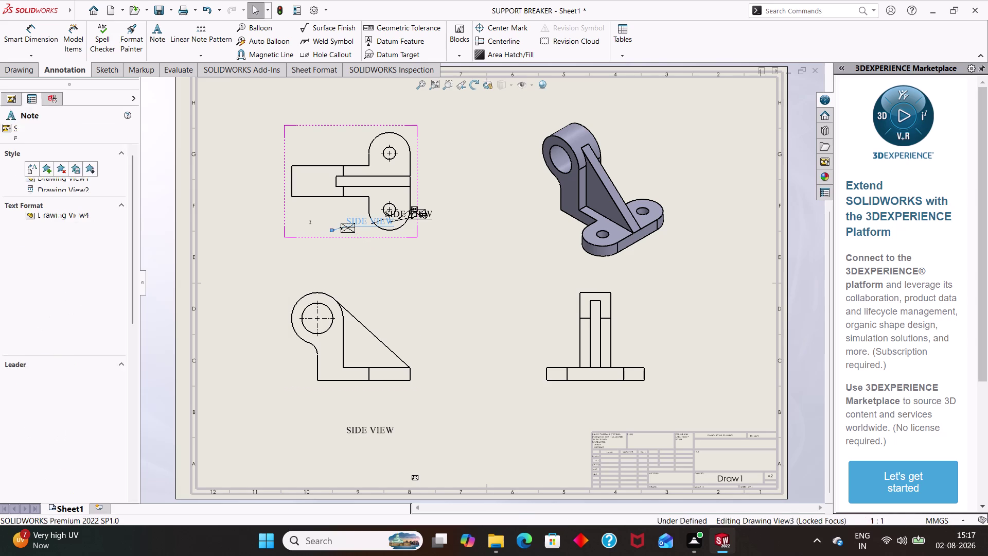
key(Delete)
click(343, 229)
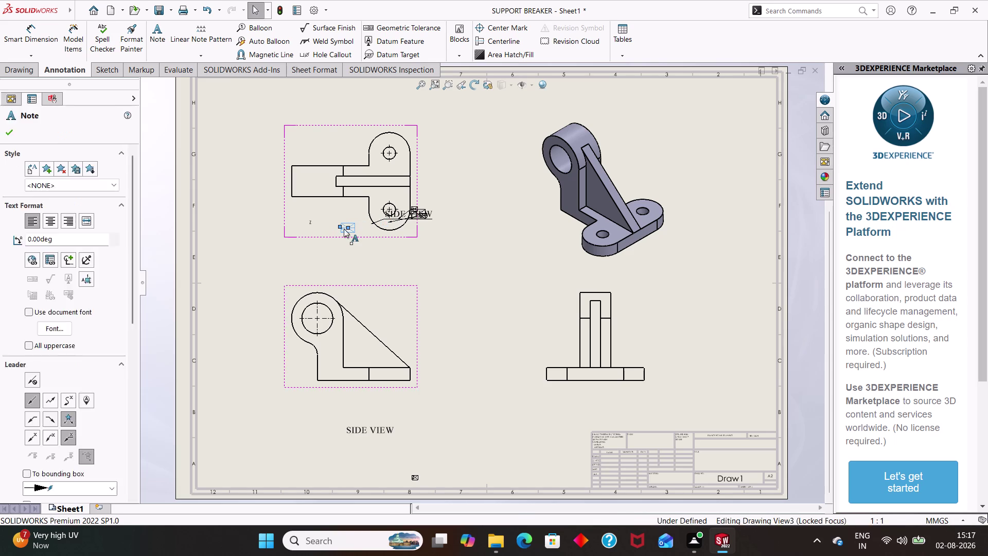
key(Delete)
click(425, 212)
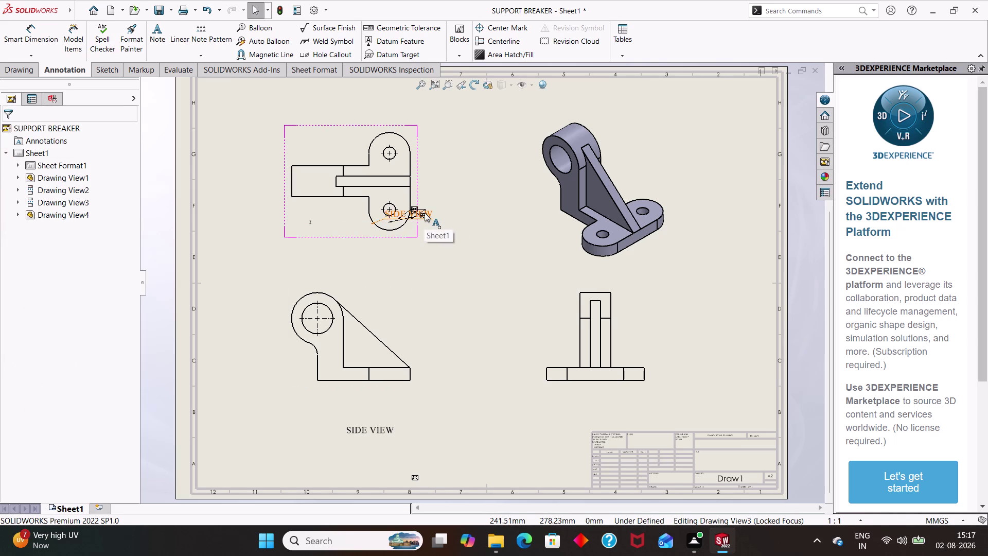
key(Delete)
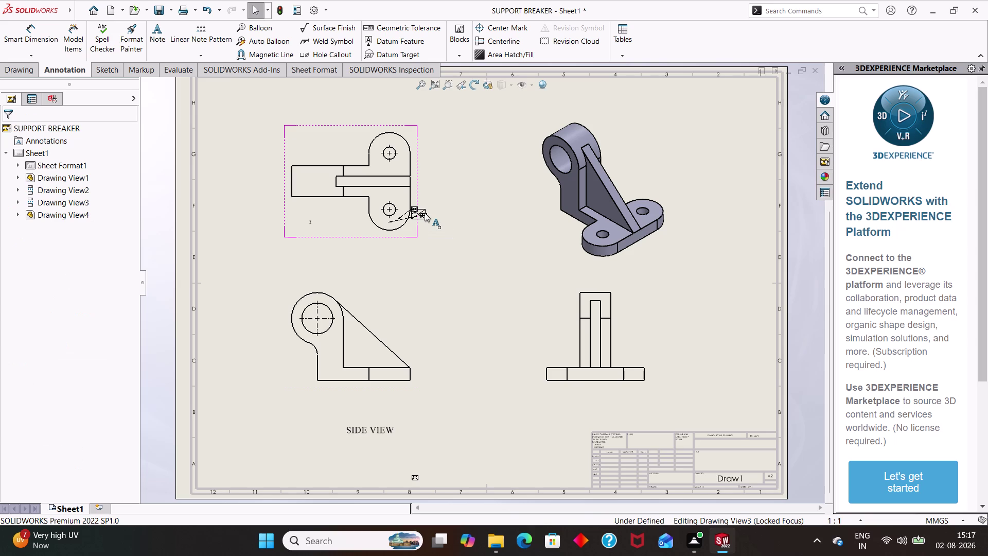
Delete the remaining leftover annotations beside the upper-left view.
click(424, 212)
key(Delete)
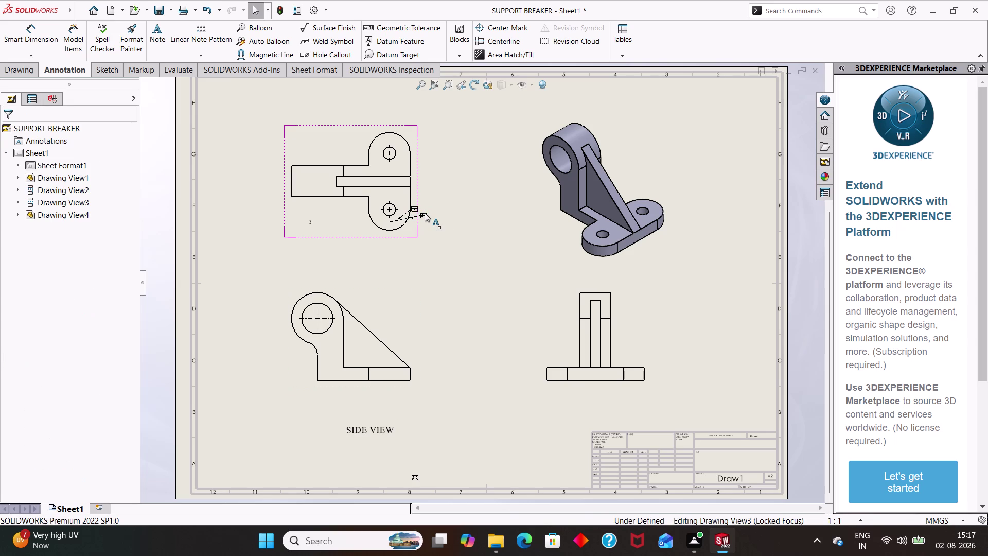
click(424, 213)
key(Delete)
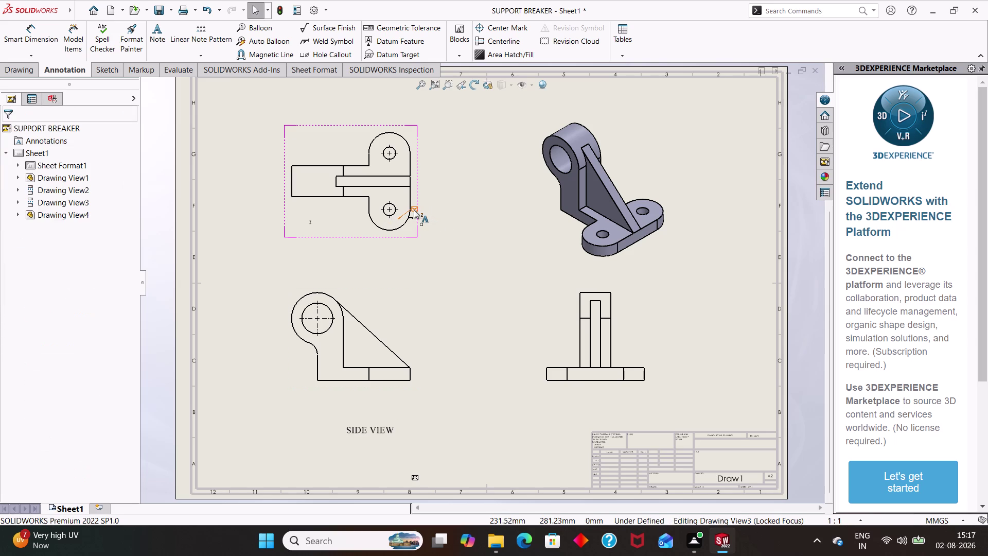
click(414, 210)
key(Delete)
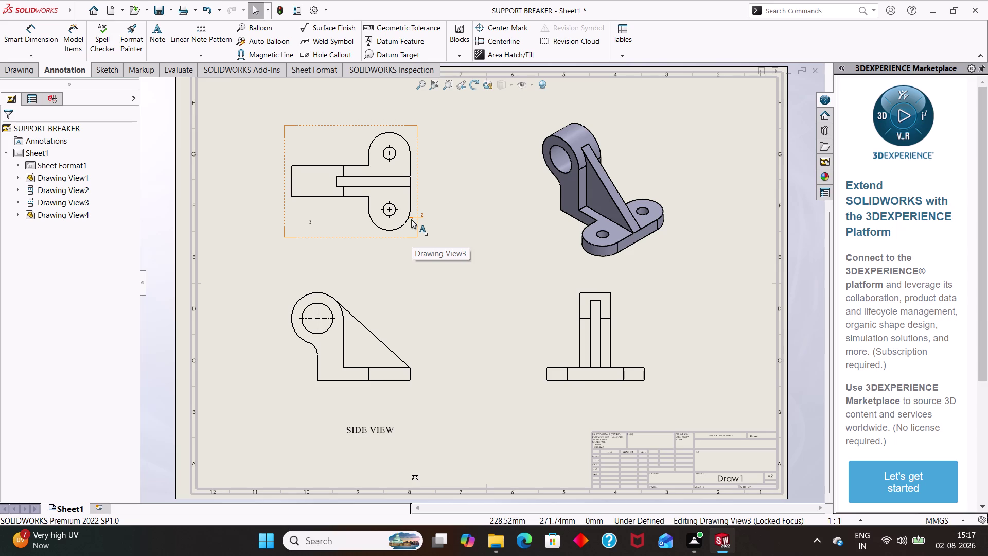
click(411, 219)
key(Delete)
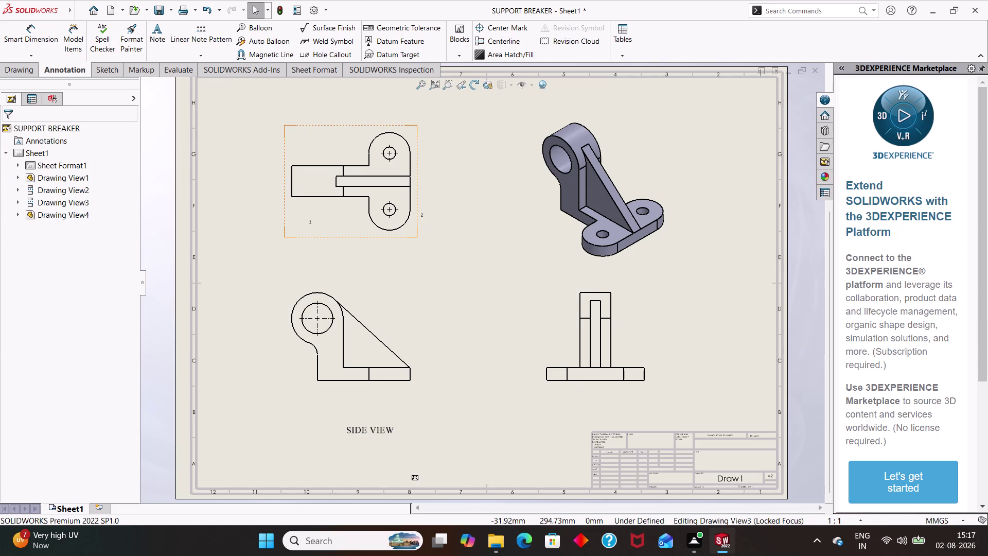
click(160, 37)
Place a note below the upper-left view and set it to Times New Roman, size 26.
click(320, 234)
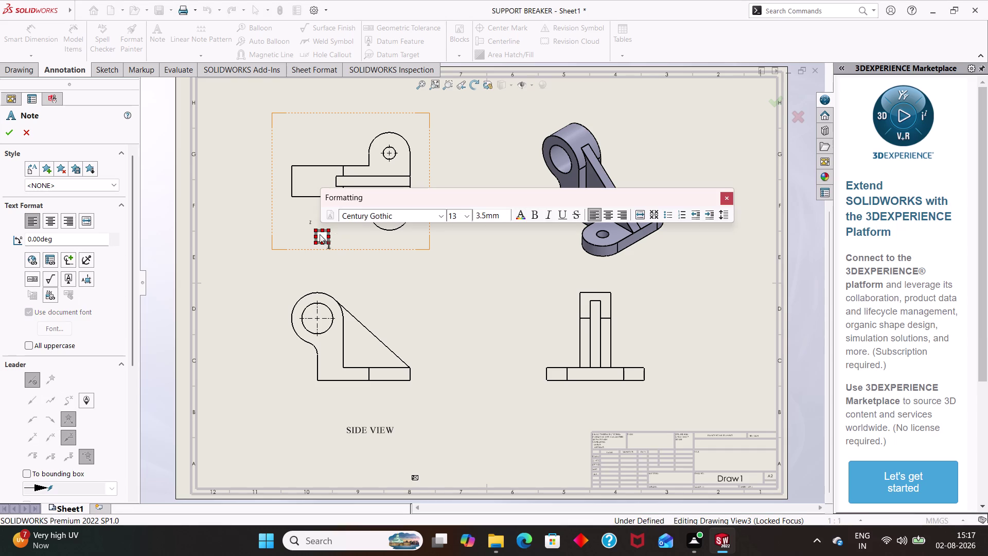
key(t)
key(BackSpace)
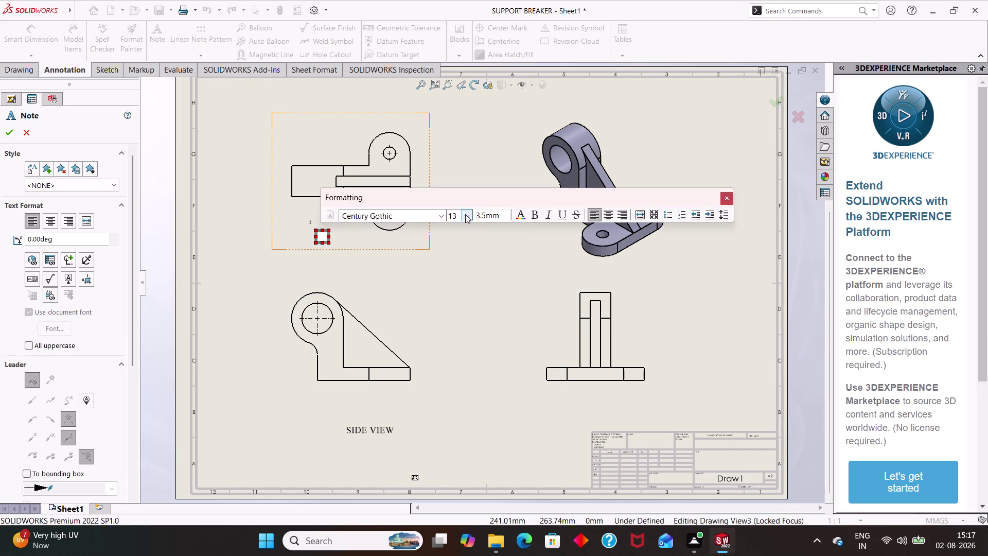
click(465, 213)
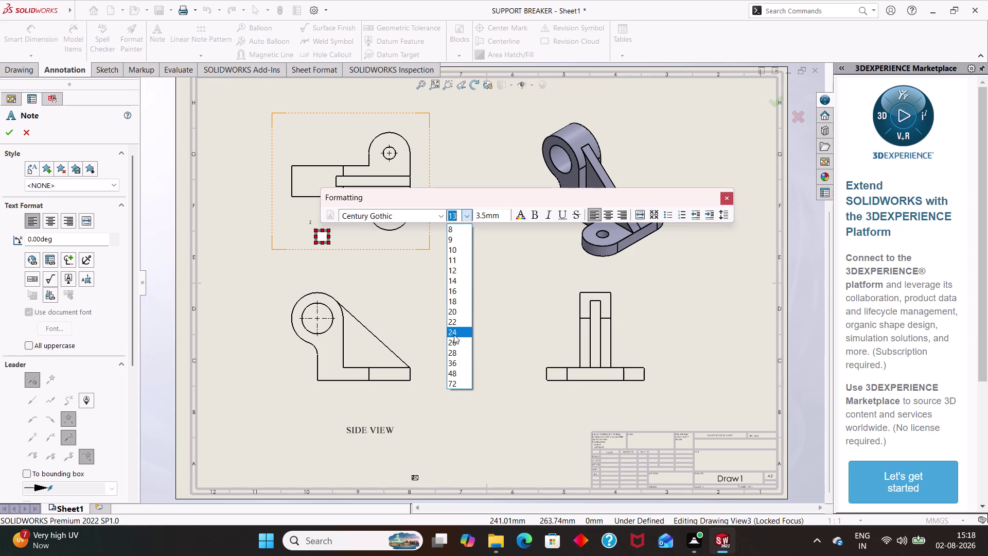
click(454, 338)
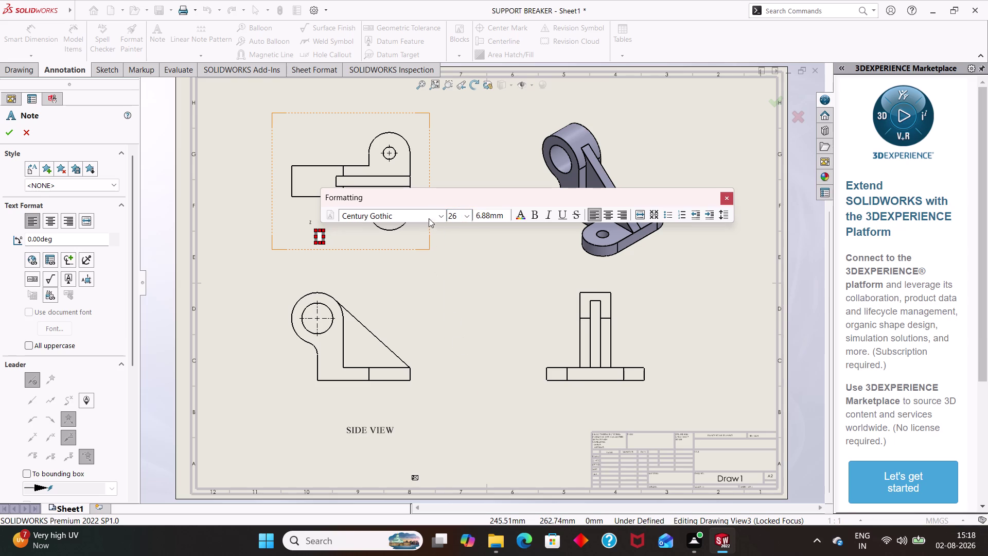
click(439, 217)
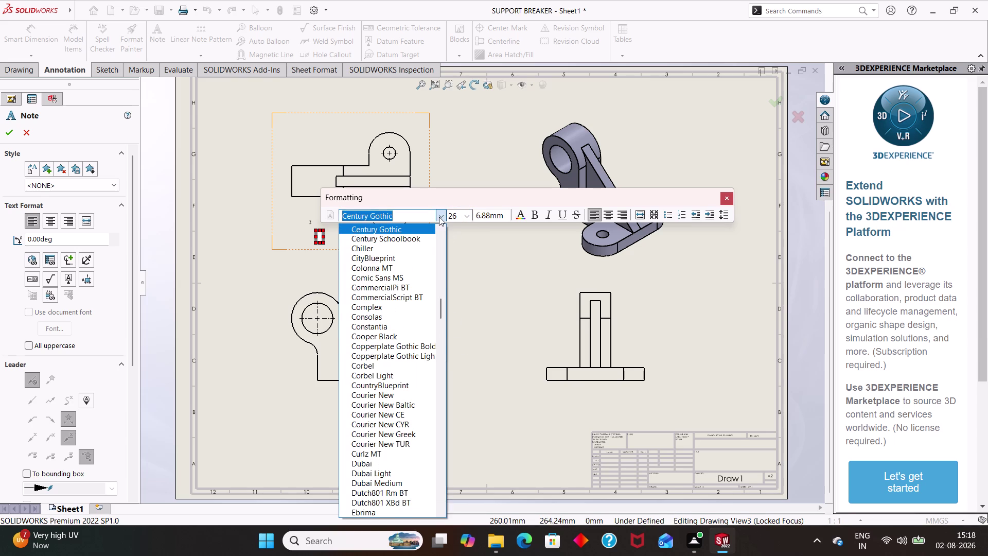
key(BackSpace)
key(t)
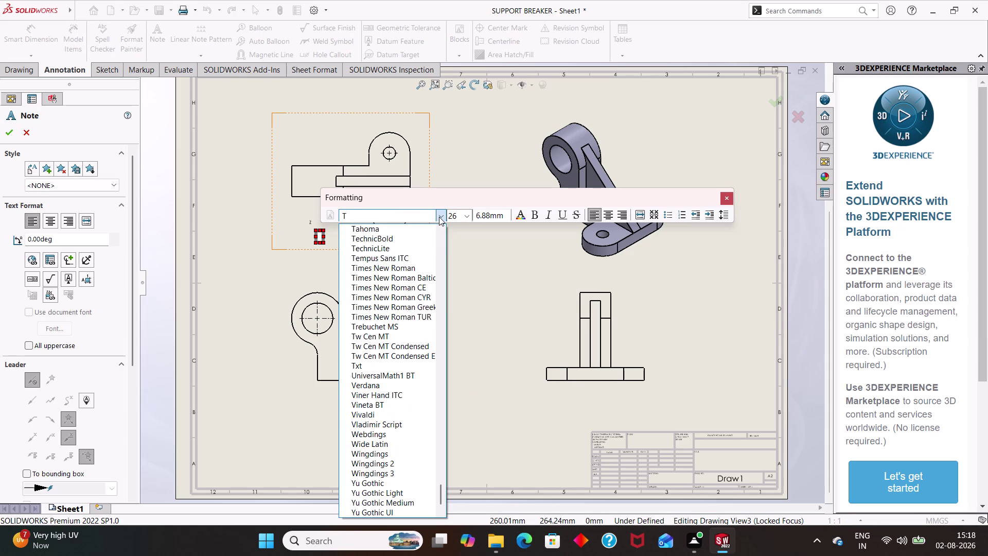
text(IM)
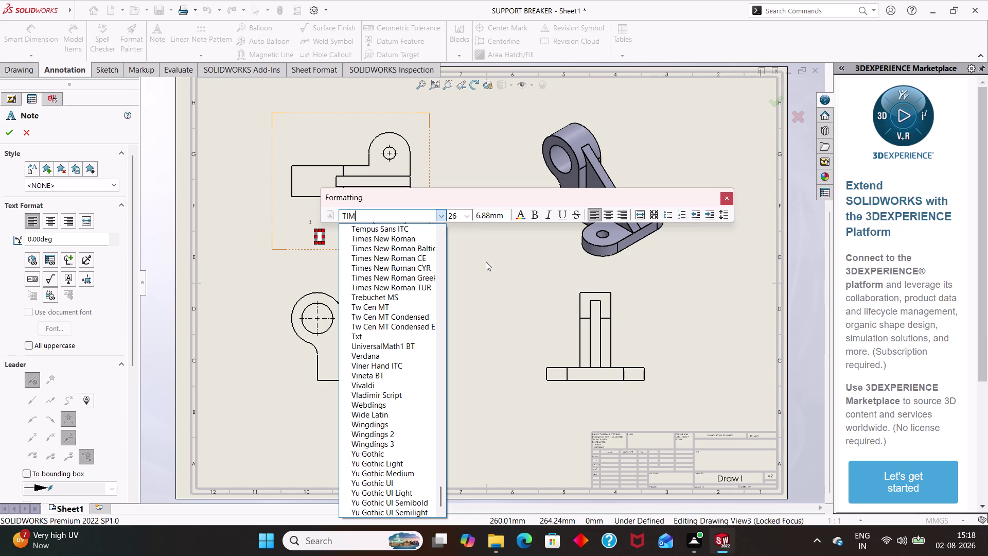
click(410, 235)
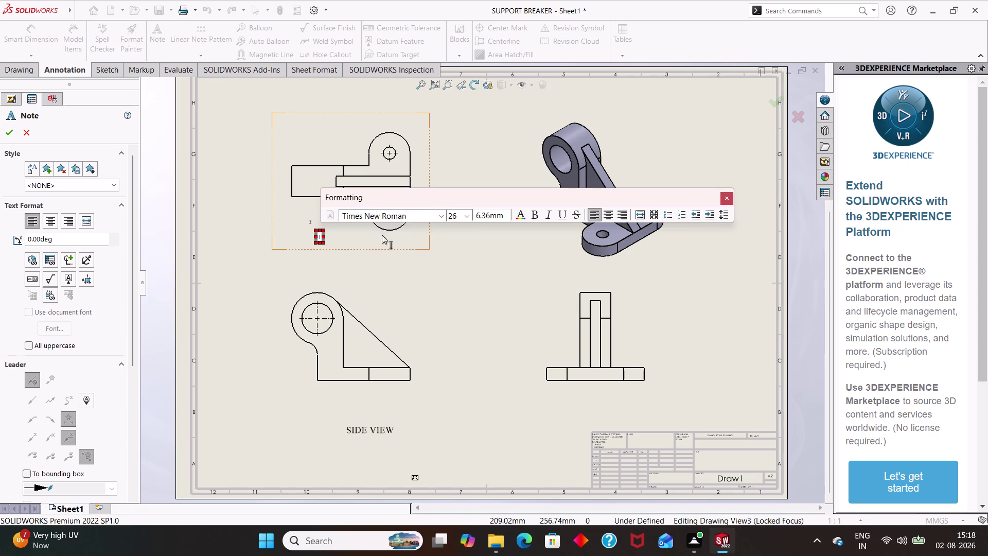
Enter the label text TOP VIEW and finish the note.
key(t)
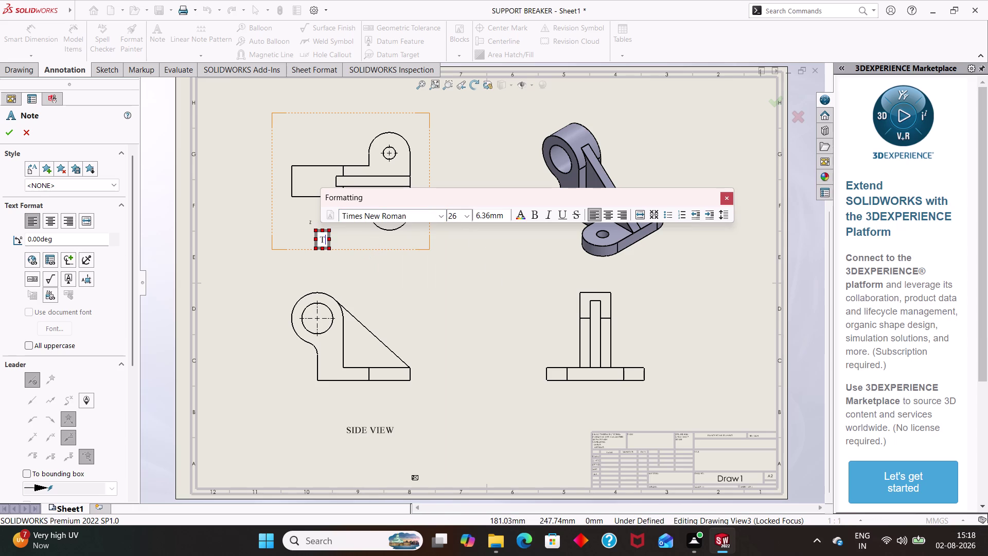
text(OP)
key(space)
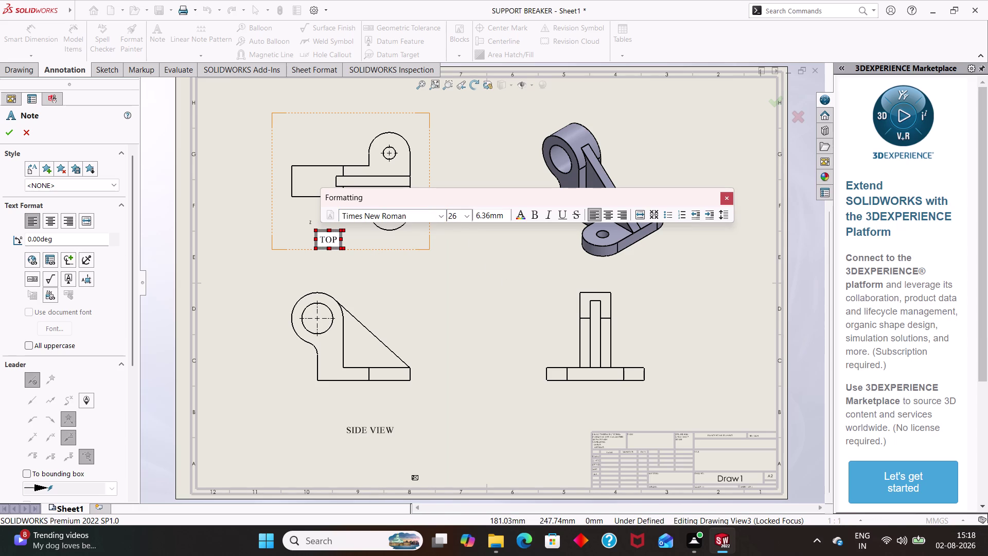
text(VIEW)
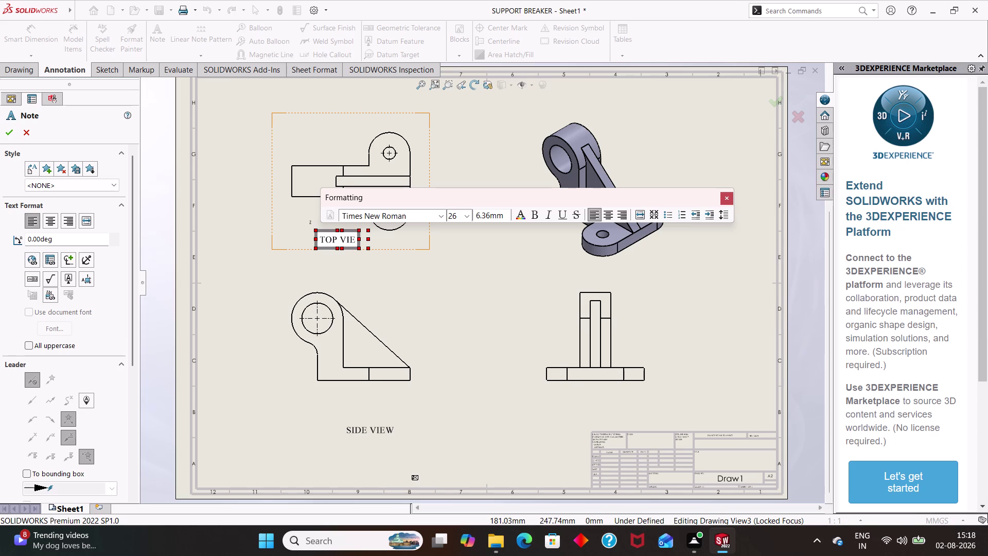
click(324, 274)
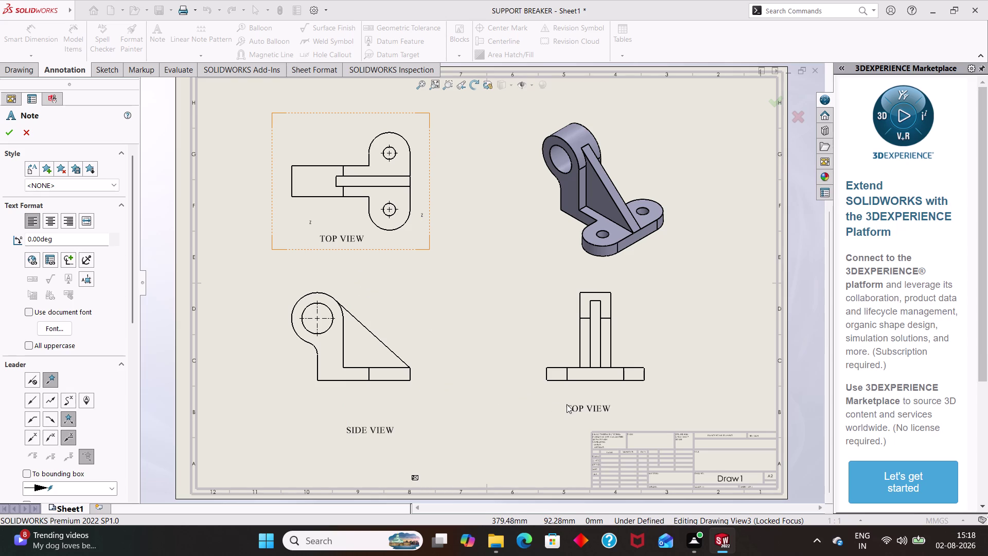
Retype the lower-right view's label as SIDE VIEW and place another note under the isometric view.
click(565, 399)
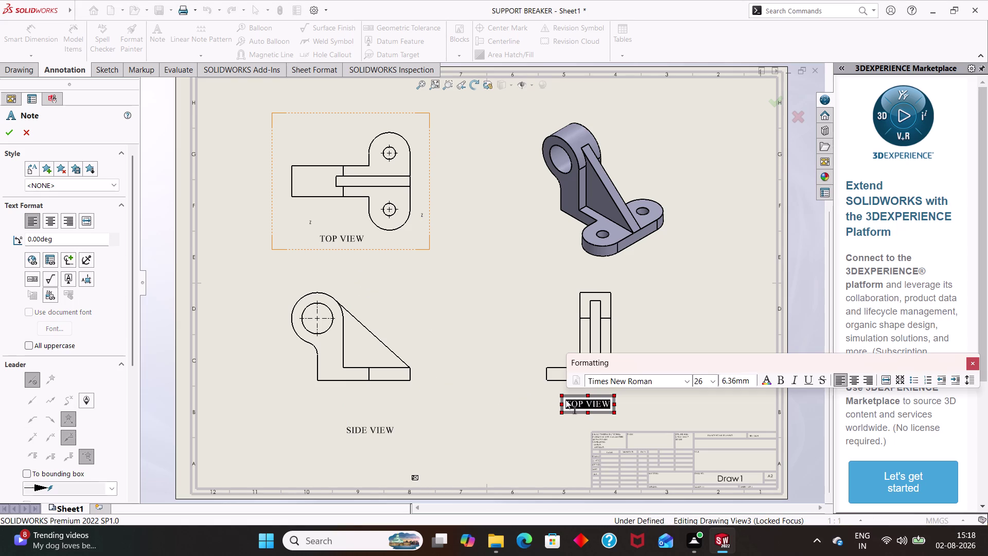
key(BackSpace)
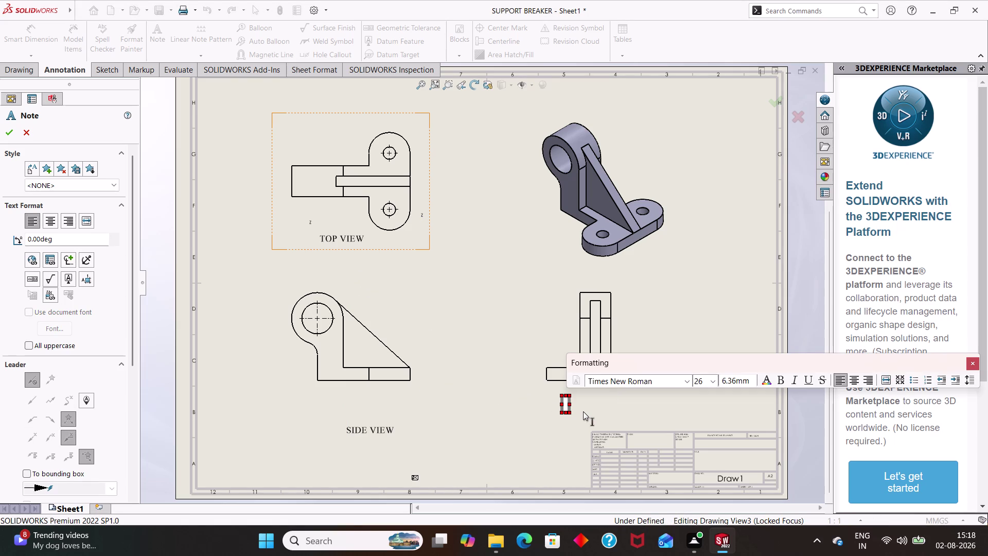
text(SI)
text(DE)
key(space)
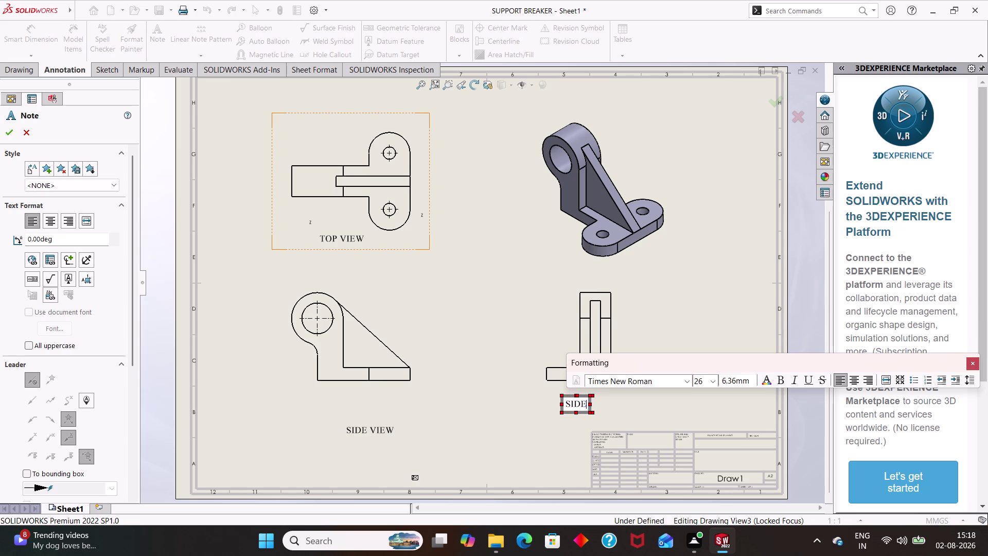
text(VI)
text(EW)
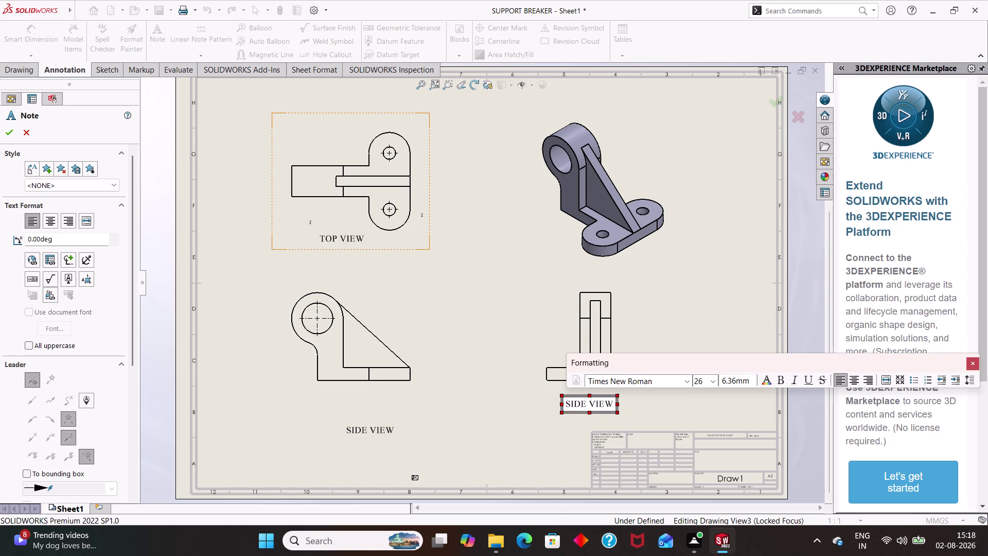
click(494, 418)
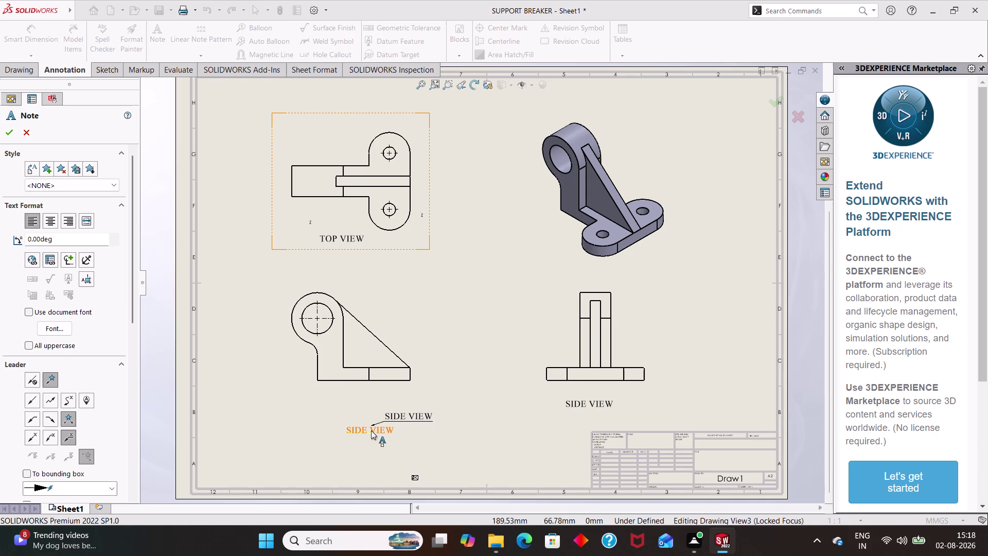
click(581, 272)
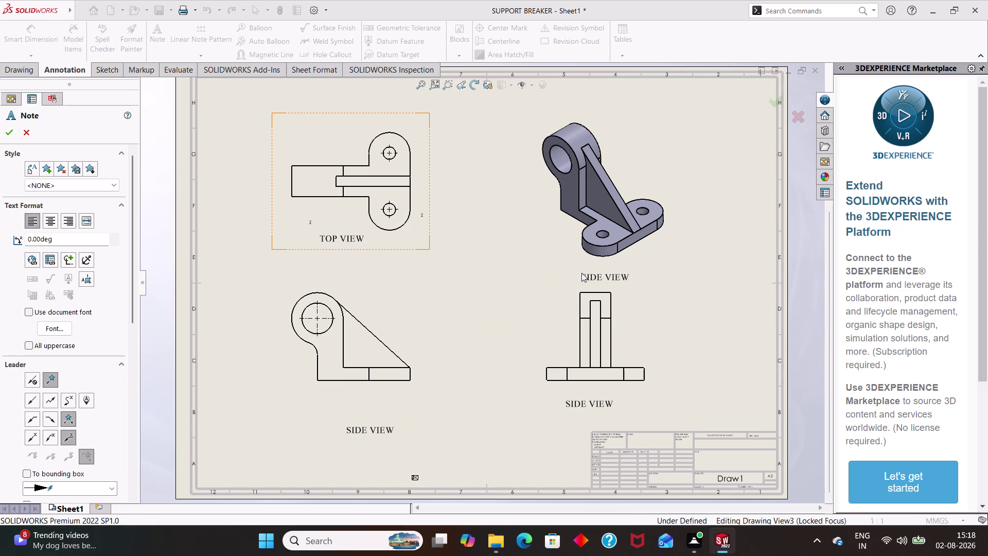
Replace the copied label text with ISOMETRIC VIEW, correcting a typo.
key(BackSpace)
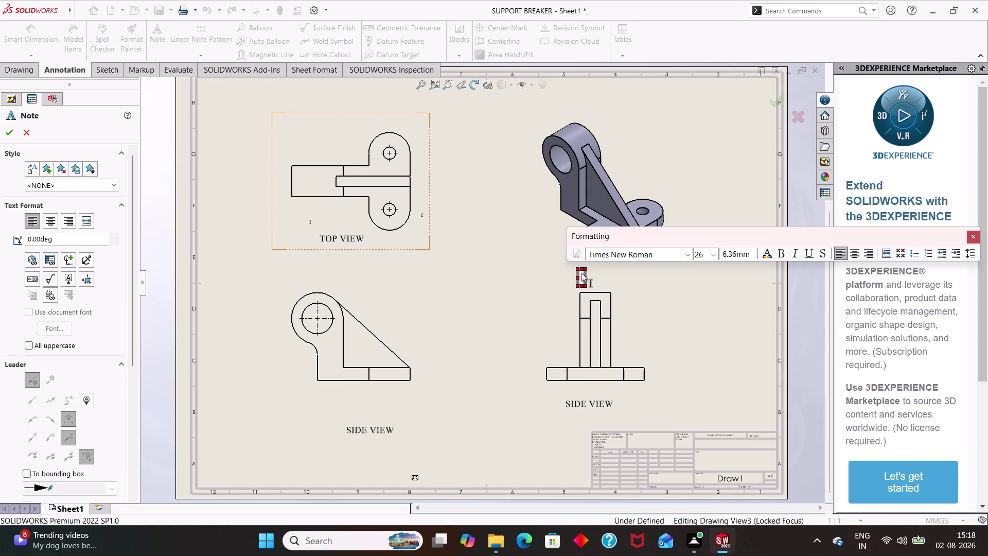
text(IS)
text(METR)
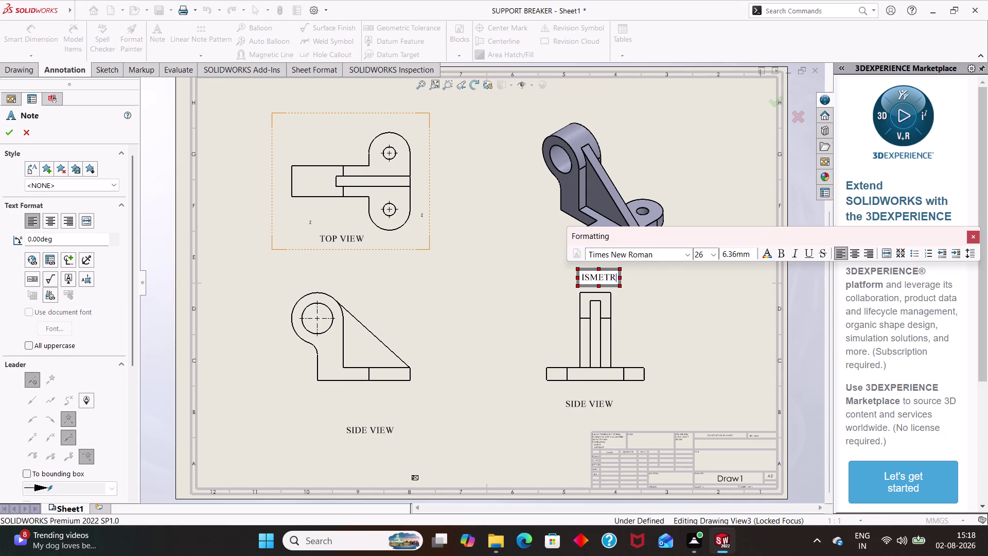
key(BackSpace)
key(BackSpace)
key(BackSpace)
key(BackSpace)
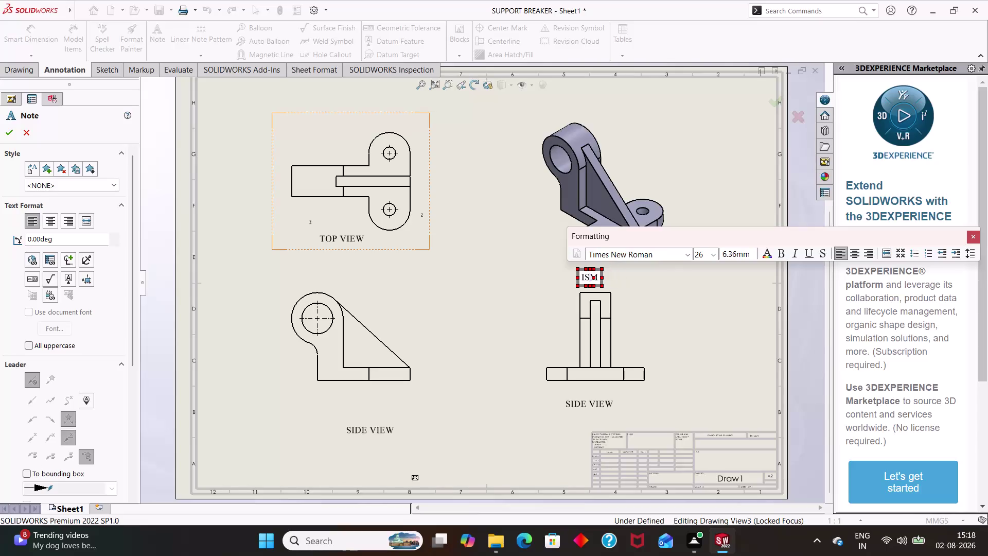
text(OME)
text(TR)
text(IC)
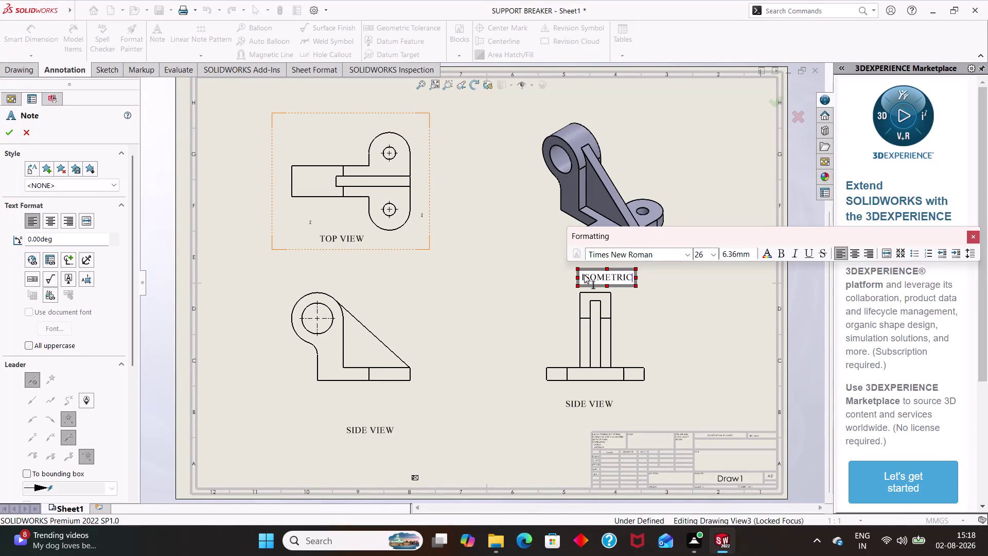
key(space)
text(V)
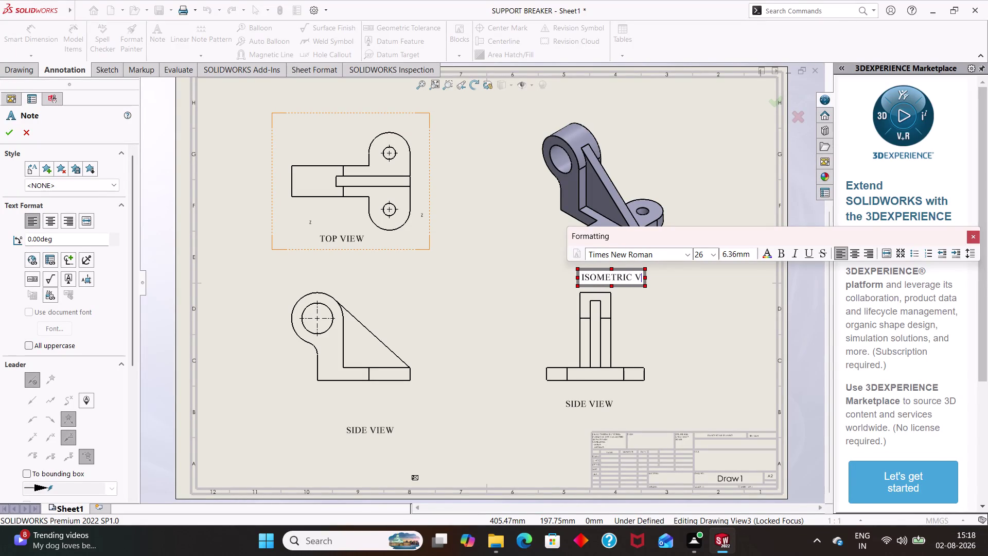
text(IEW)
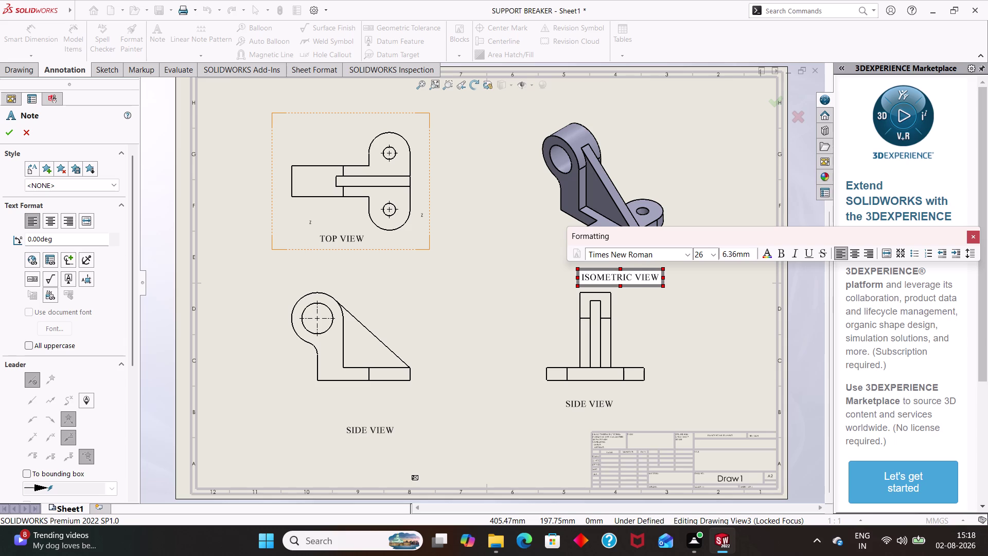
click(593, 295)
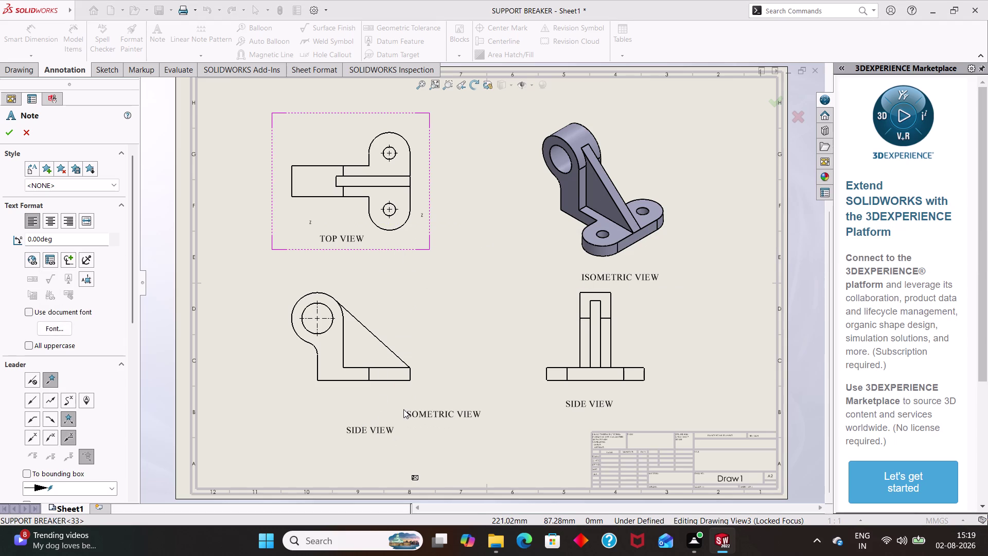
Delete a stray selection and exit the Note tool.
key(Delete)
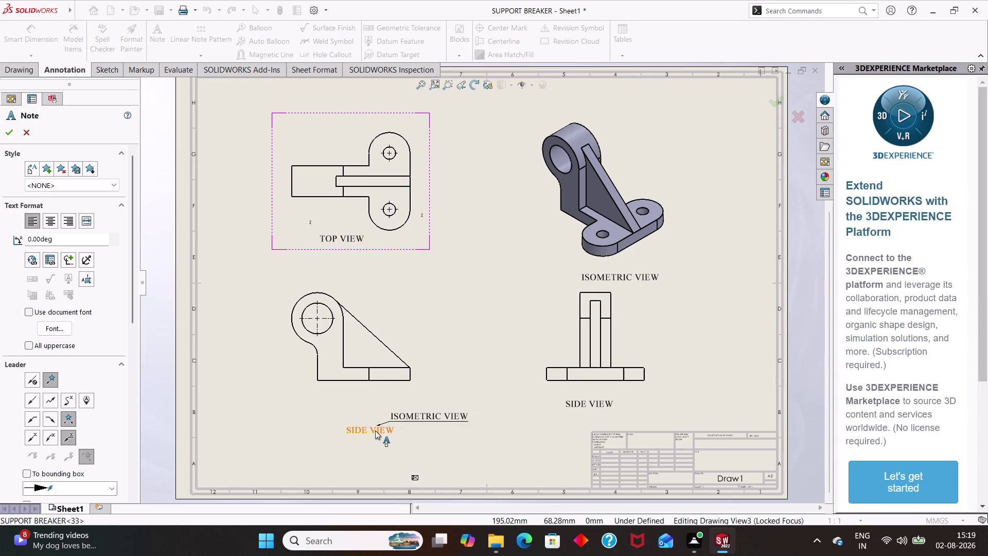
drag(375, 430, 389, 412)
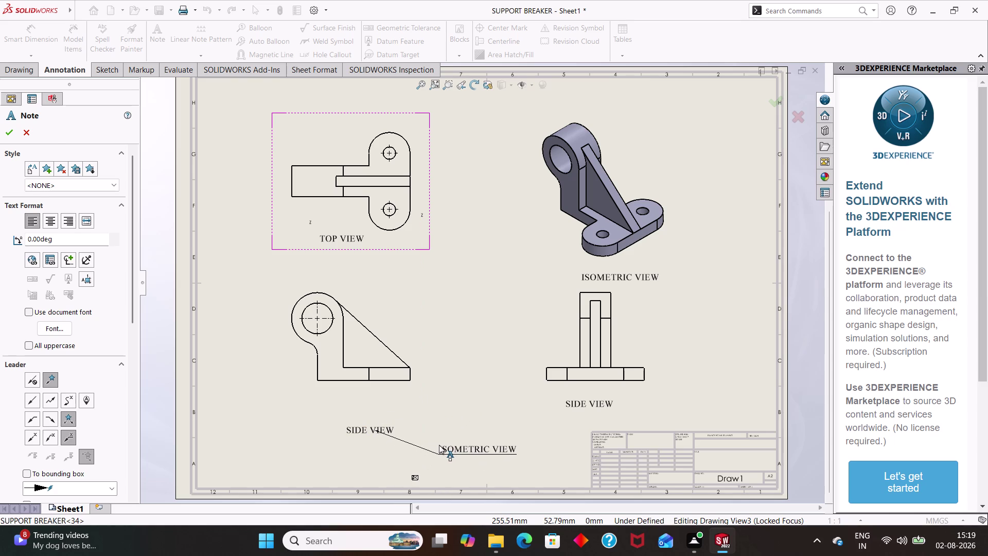
key(Escape)
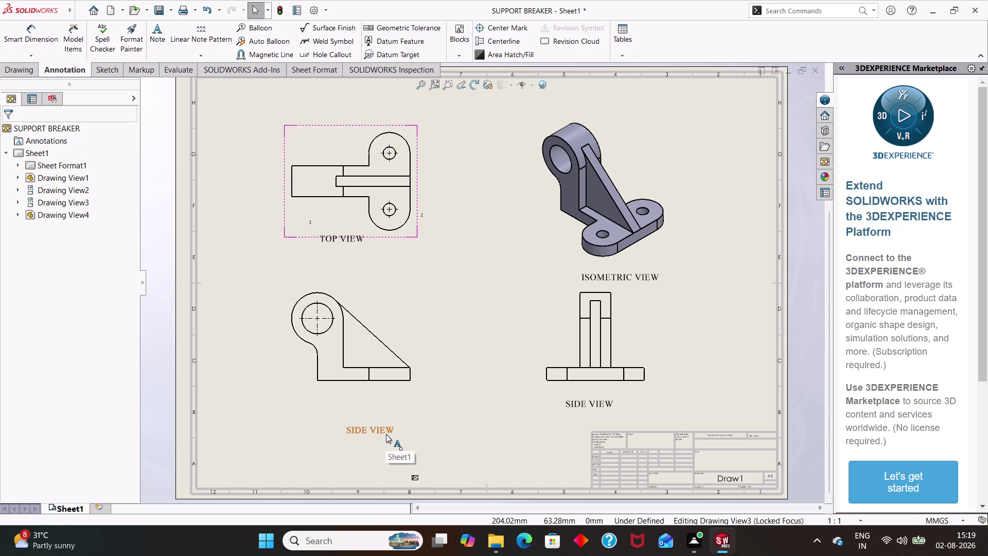
Change the bottom-left view's label text from SIDE VIEW to FRONT VIEW.
click(385, 433)
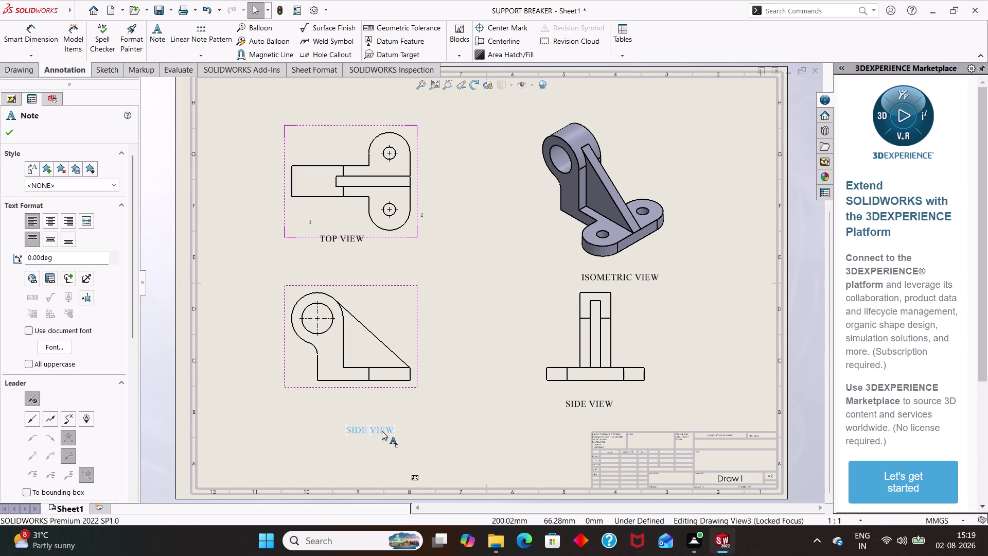
double_click(382, 430)
key(BackSpace)
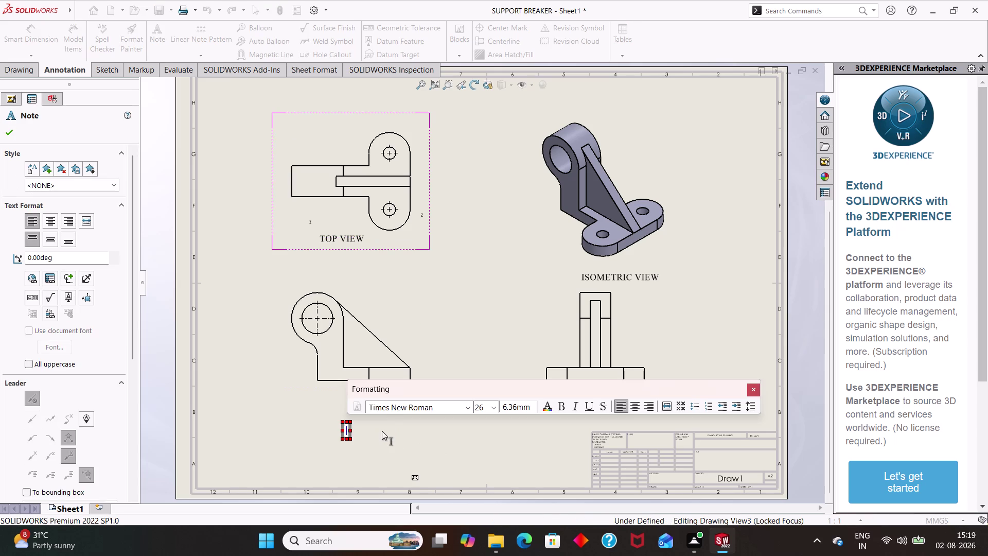
text(FR)
text(ON)
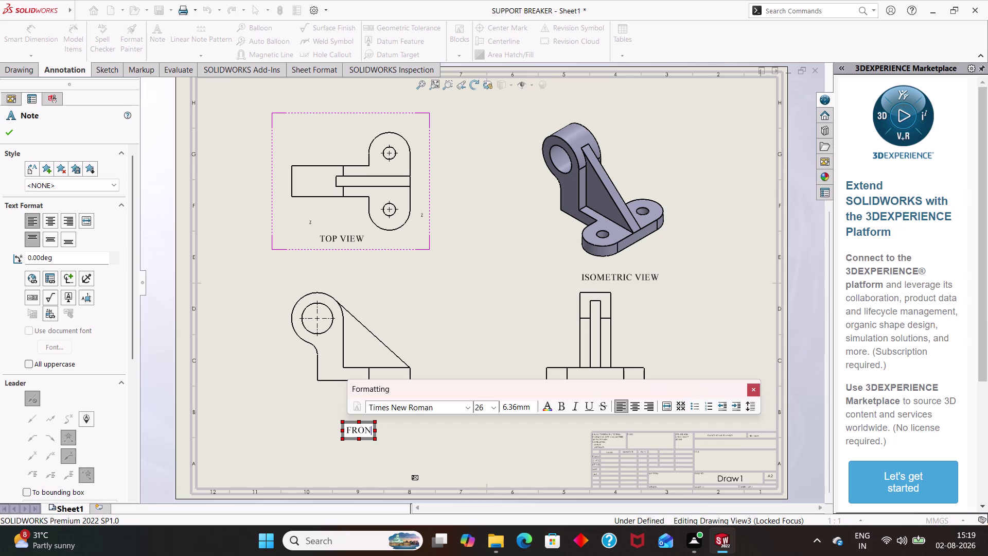
text(T VI)
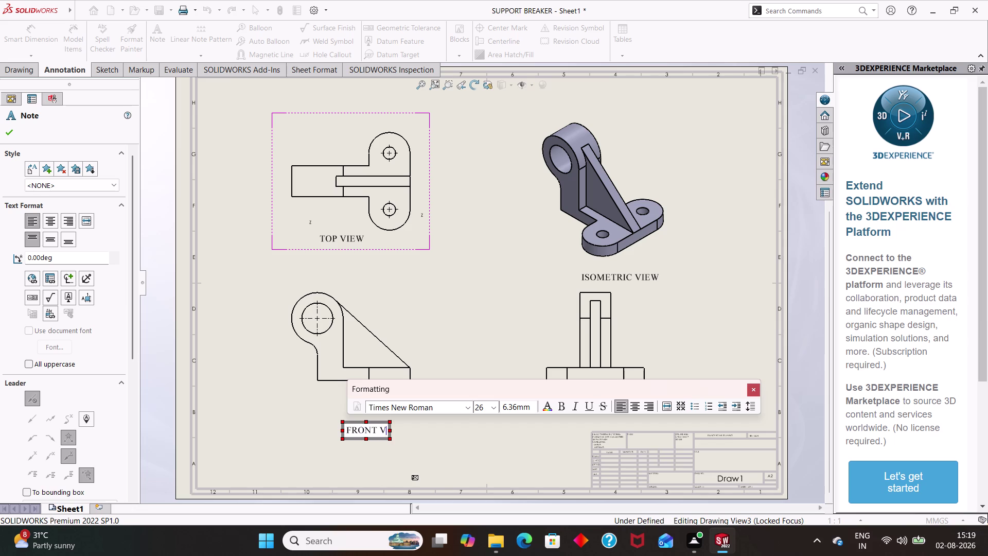
text(EW)
click(317, 426)
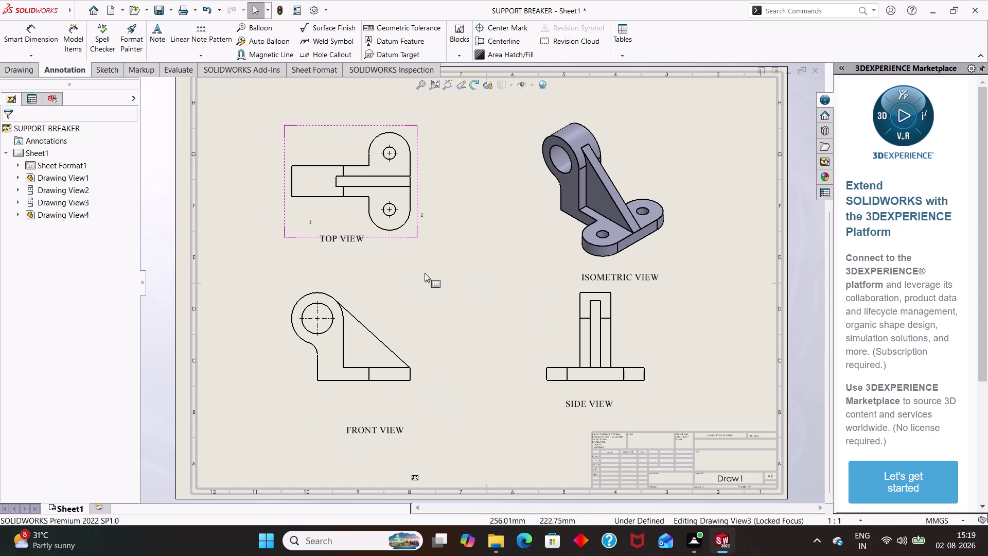
click(475, 277)
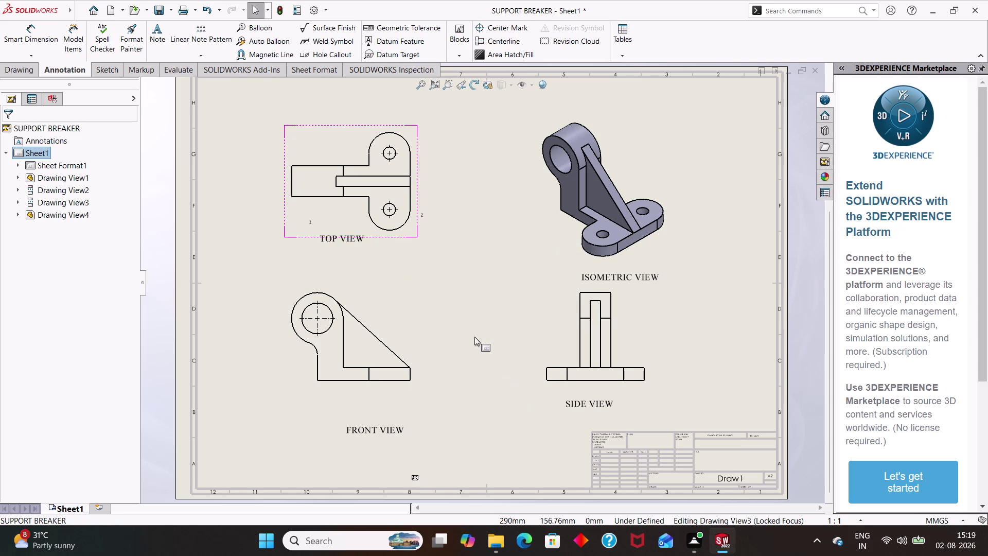
Select the top view (Drawing View3) and activate Smart Dimension.
key(Escape)
key(Escape)
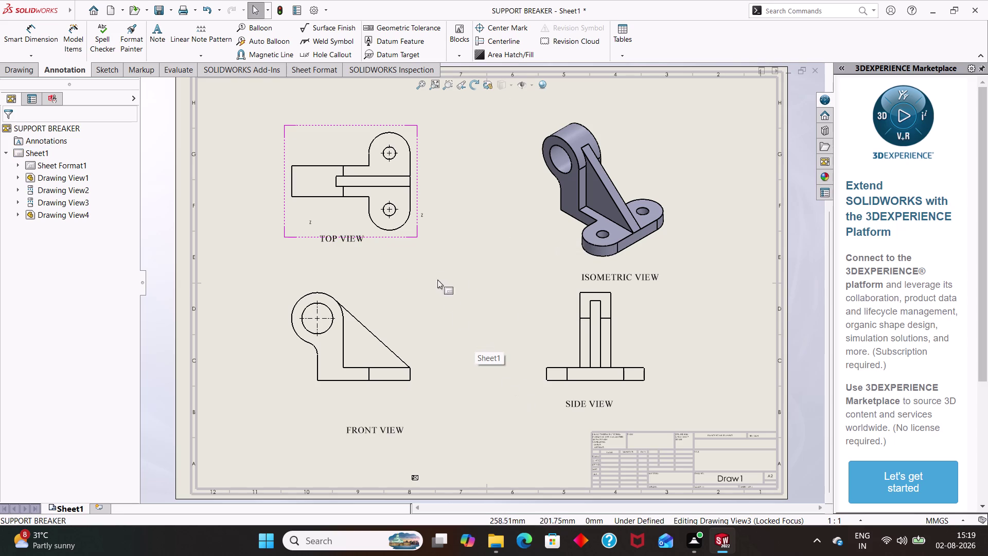
click(415, 234)
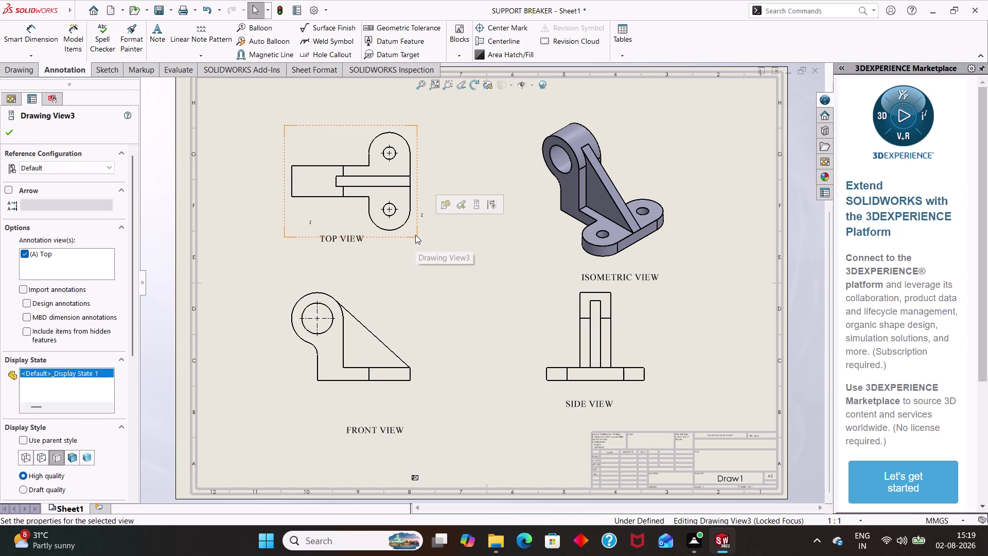
click(401, 236)
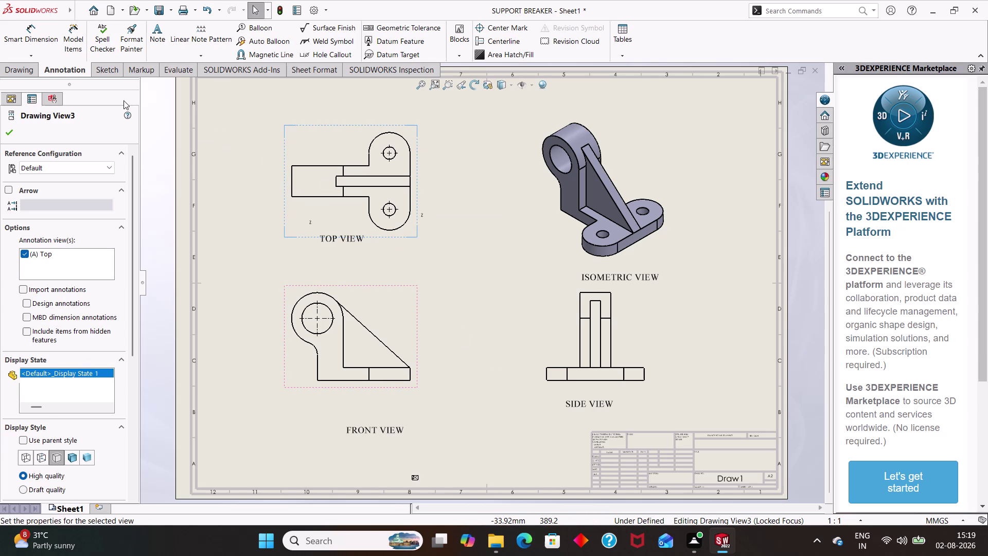
click(41, 32)
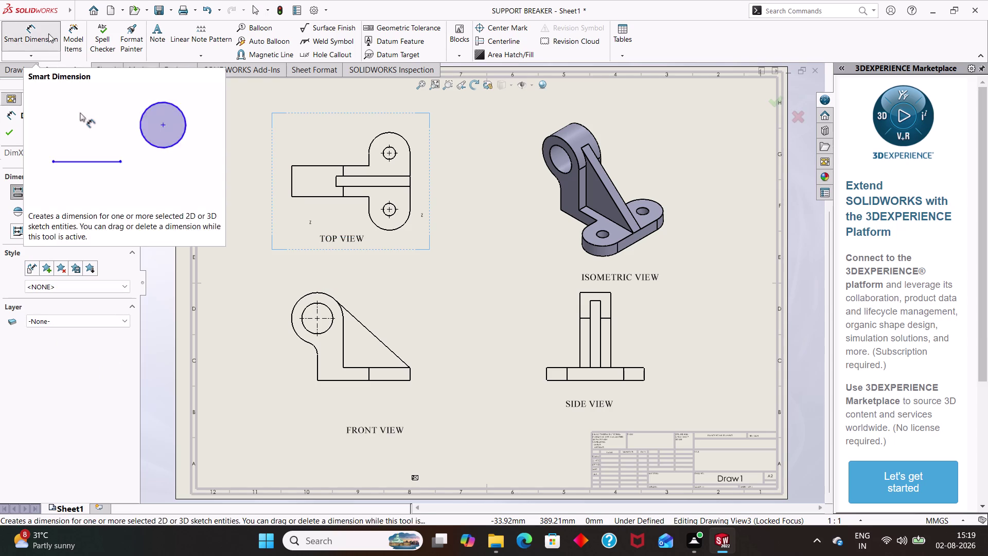
Dimension the top view's upper boss with an R20 radius and a Ø12 hole diameter.
click(384, 133)
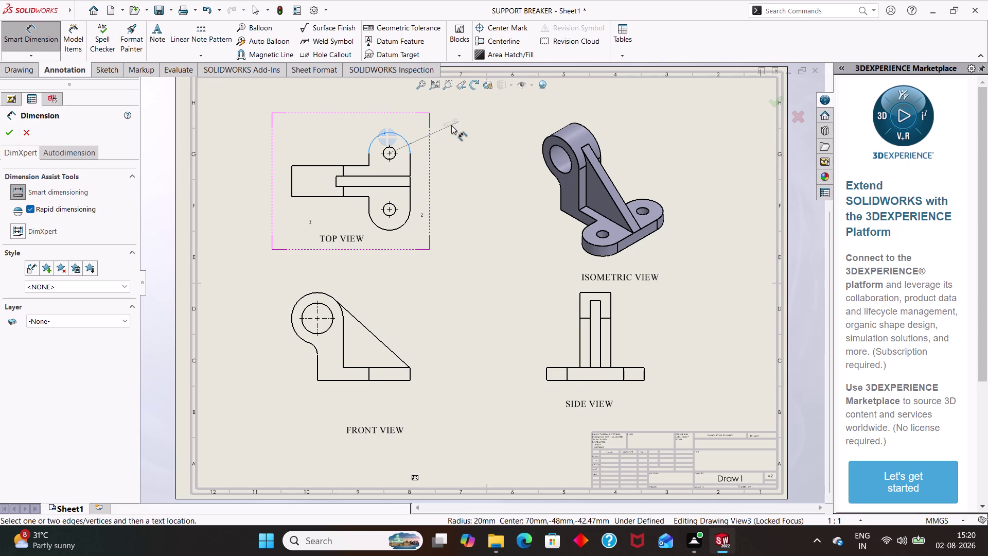
click(451, 125)
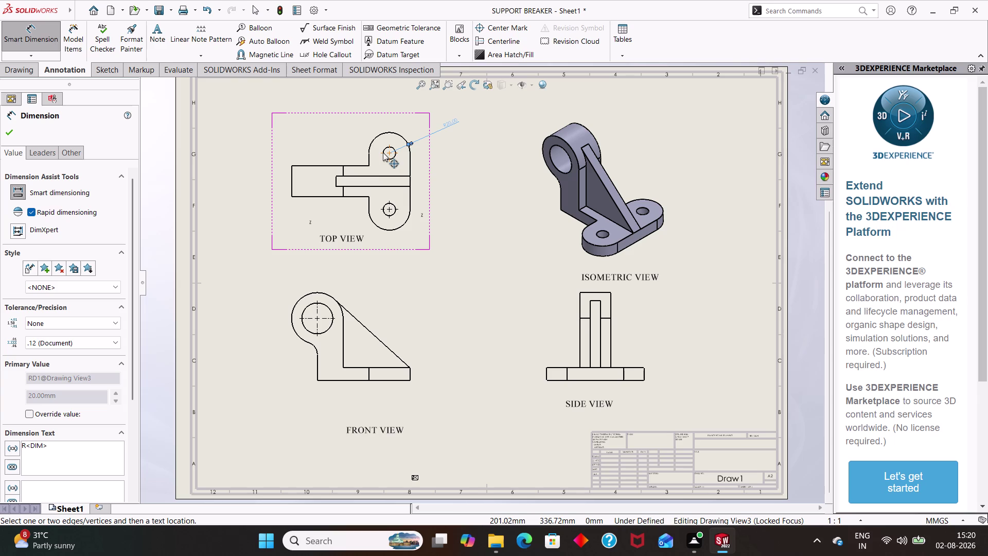
click(385, 159)
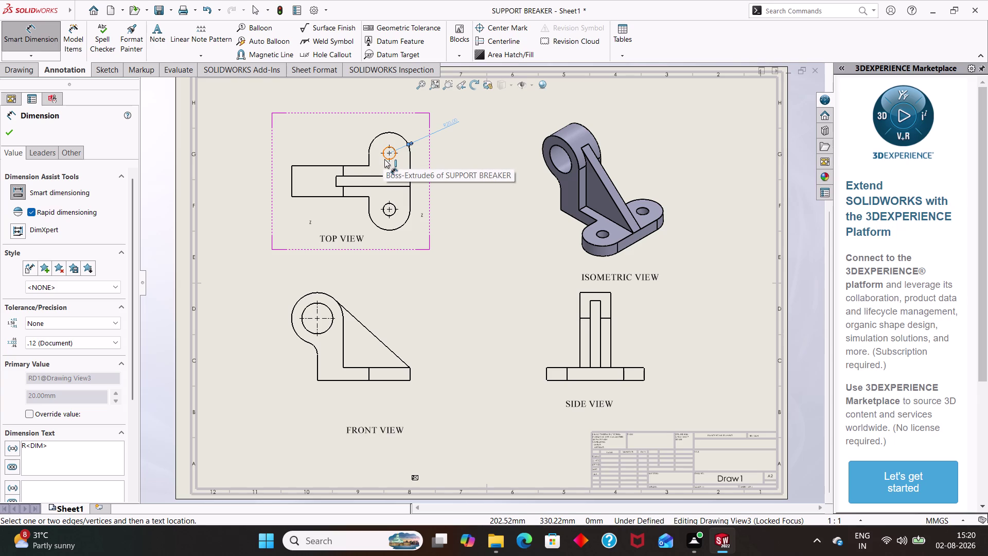
click(330, 130)
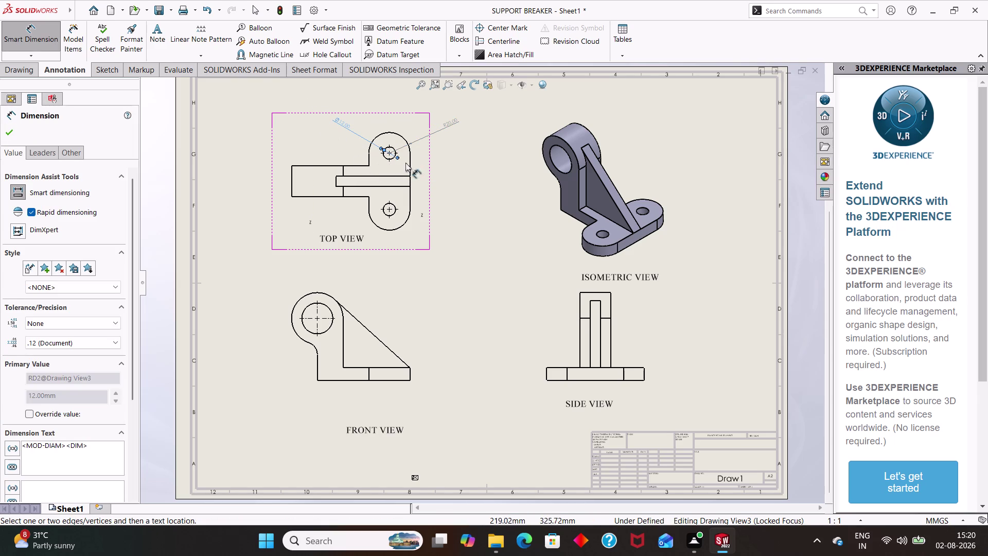
double_click(450, 122)
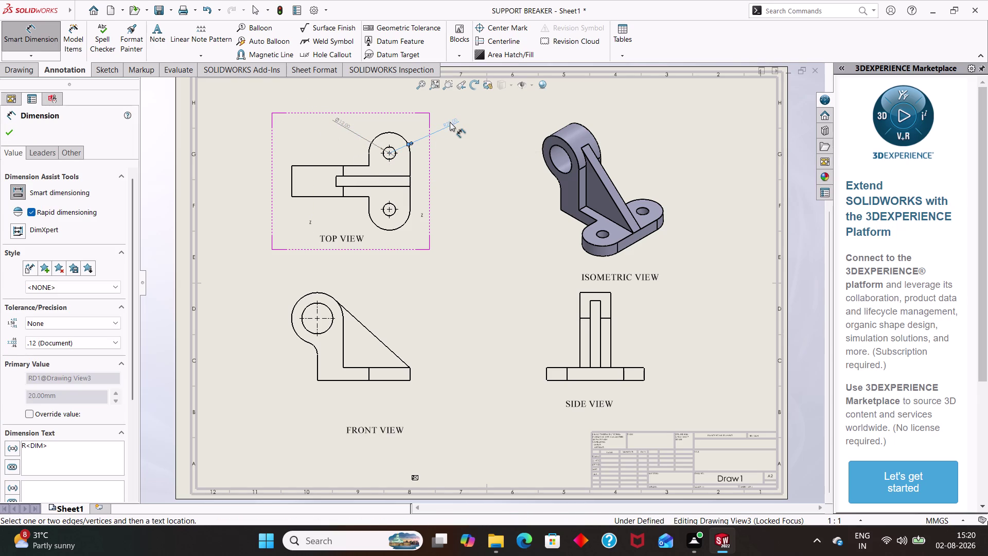
Pick the top view's right edge and drag its vertical dimension beside the view.
click(459, 165)
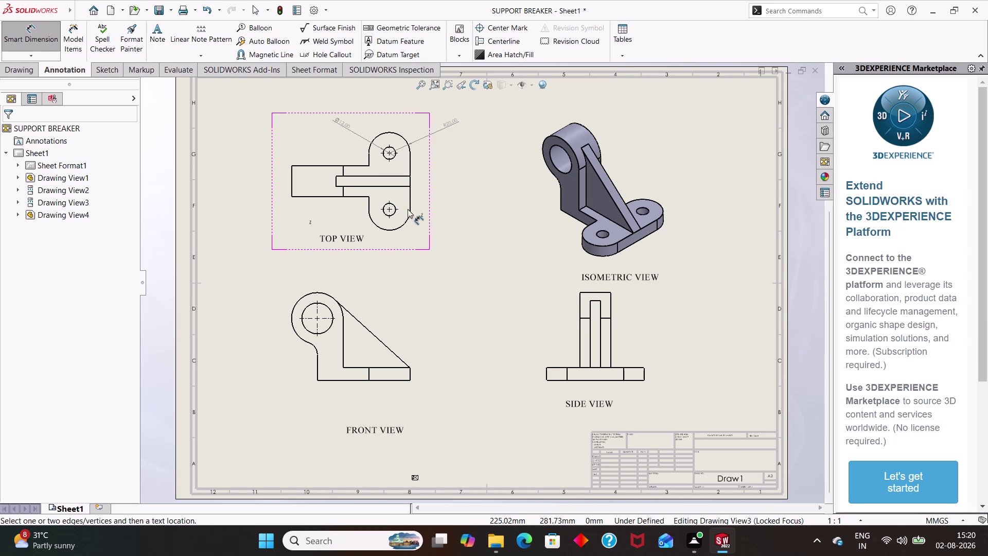
click(409, 209)
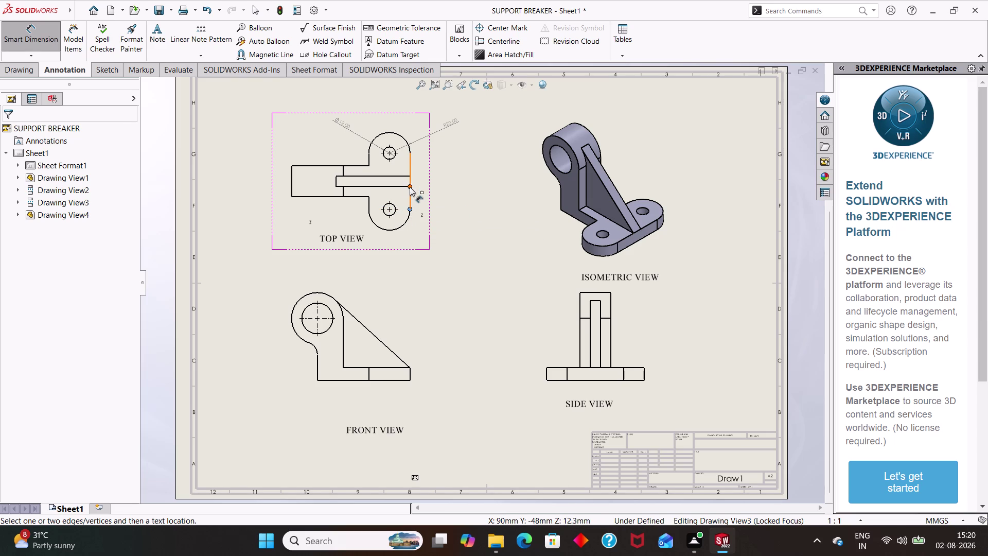
drag(410, 152, 442, 152)
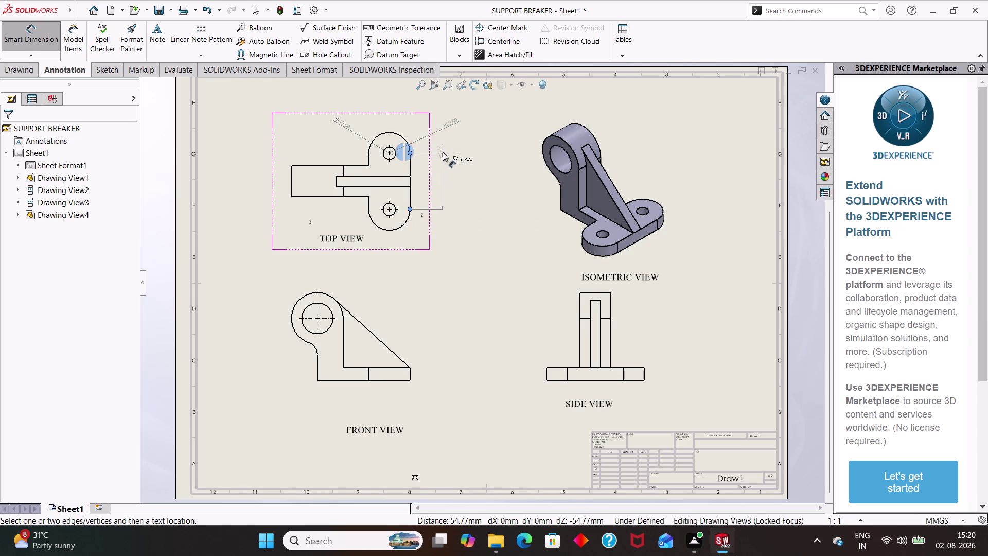
drag(442, 152, 443, 152)
drag(443, 152, 431, 153)
drag(432, 153, 442, 151)
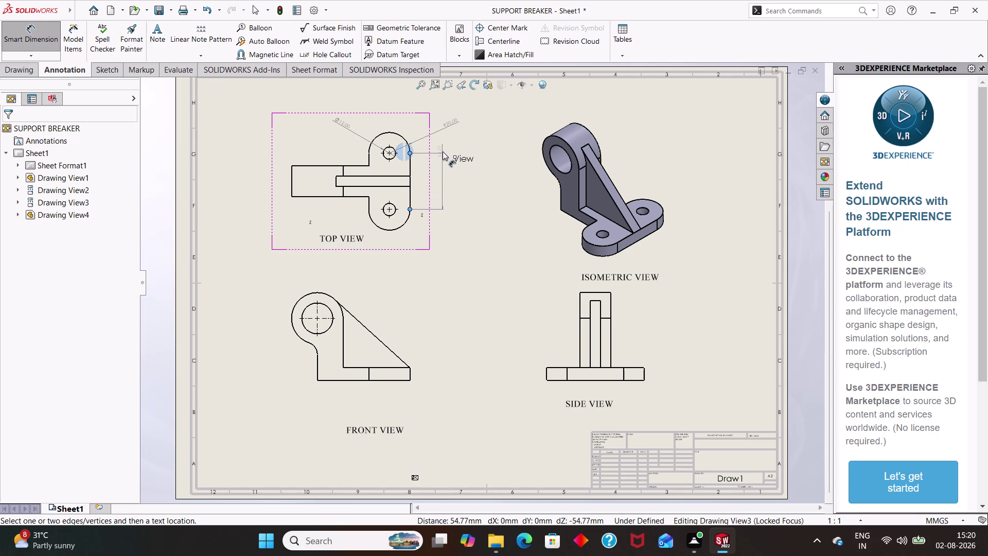
drag(442, 151, 441, 151)
Cancel the unplaced vertical top-view dimension and clear any leftover selection.
key(Escape)
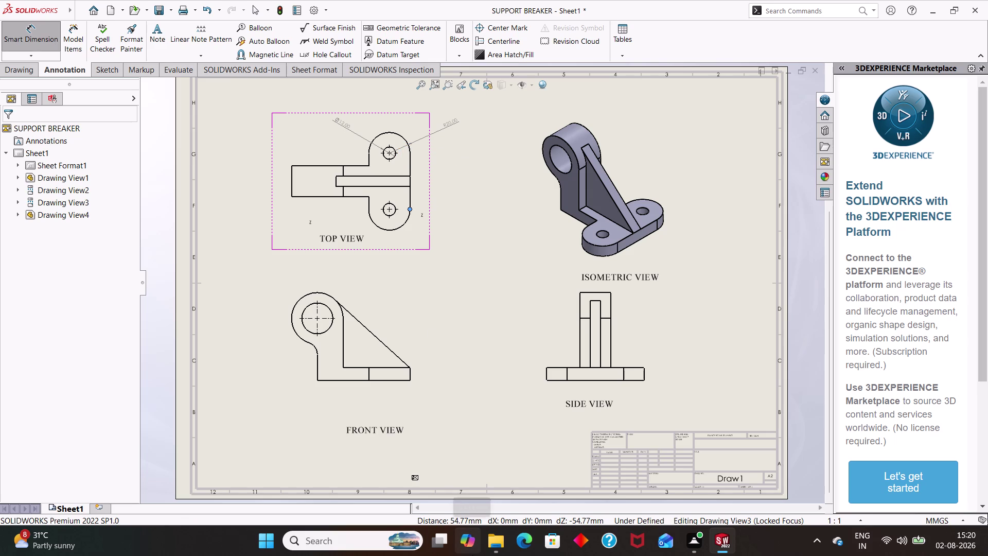
key(Escape)
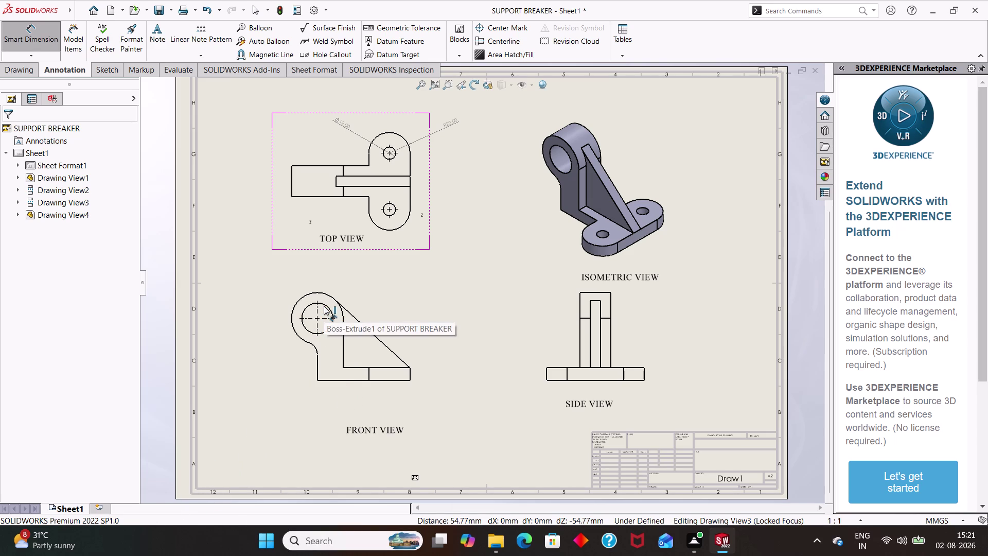
Add Ø30 hole and R25 outer-radius dimensions to the front view, then pick the base's right edge.
drag(324, 306, 349, 288)
click(349, 288)
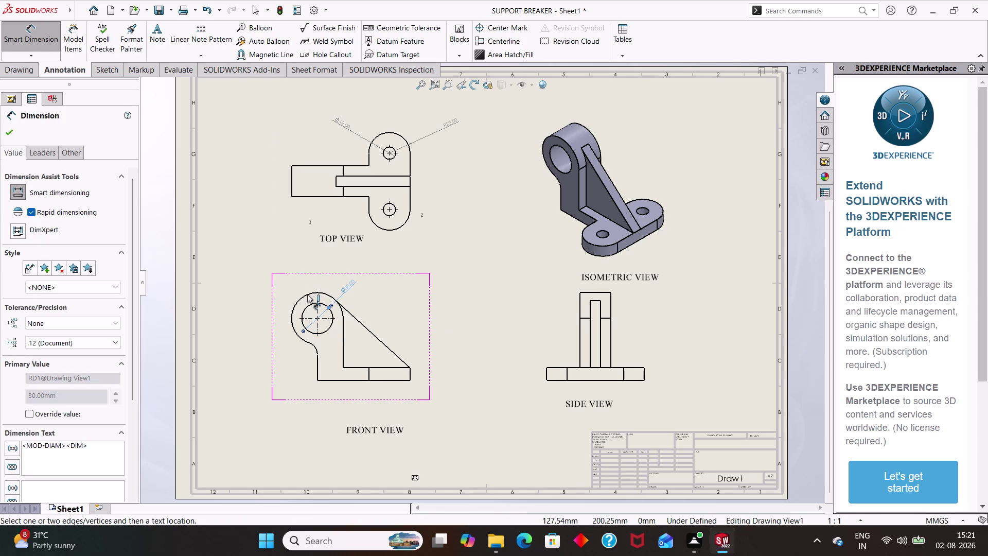
click(308, 294)
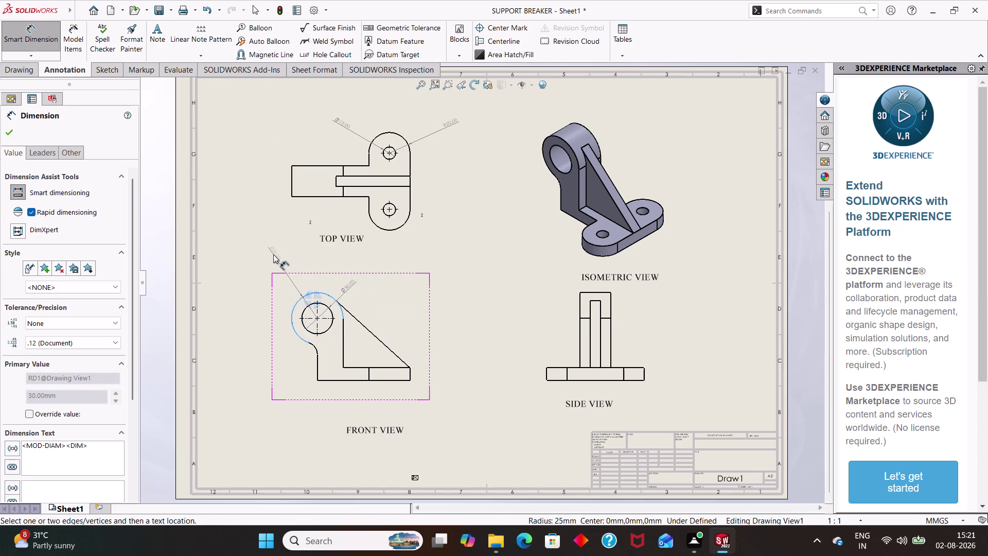
click(273, 254)
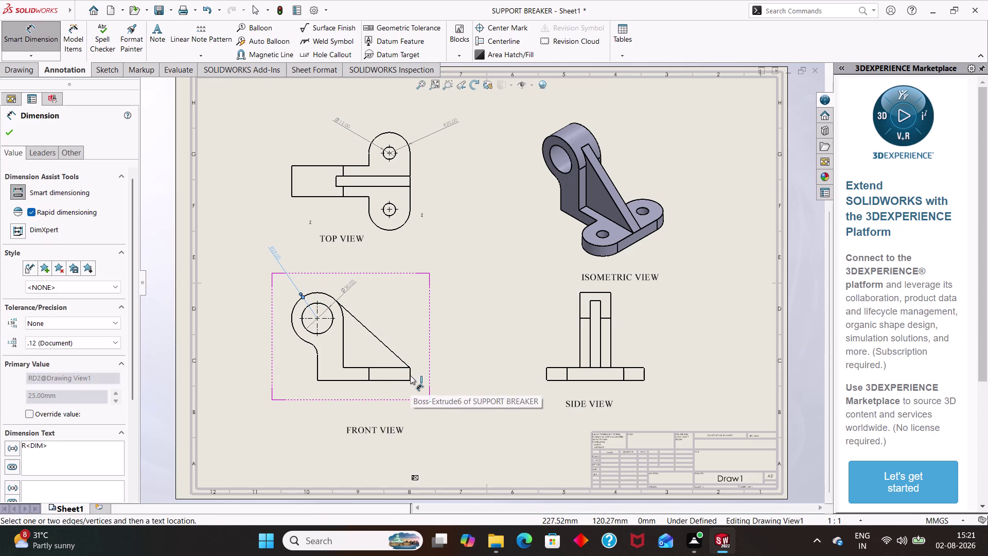
drag(410, 375, 440, 377)
click(439, 377)
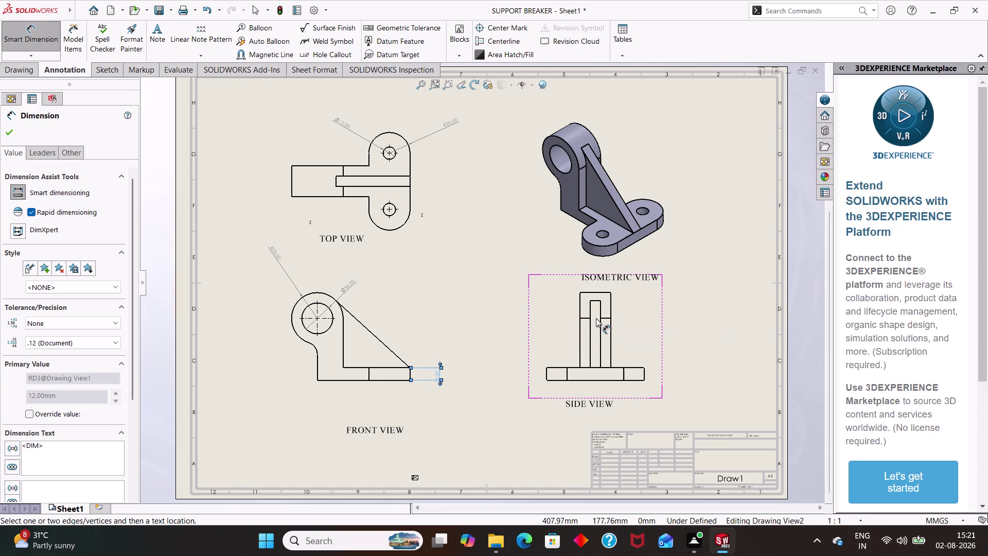
Place the 12 mm base dimension, then add the side view's 10 mm top width and 12 mm base thickness.
drag(594, 300, 595, 288)
click(595, 288)
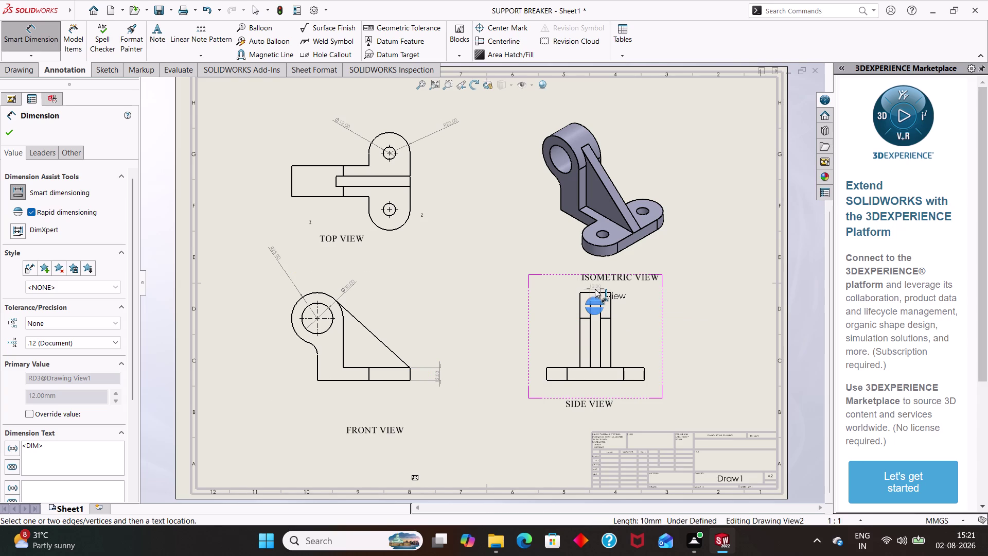
click(669, 334)
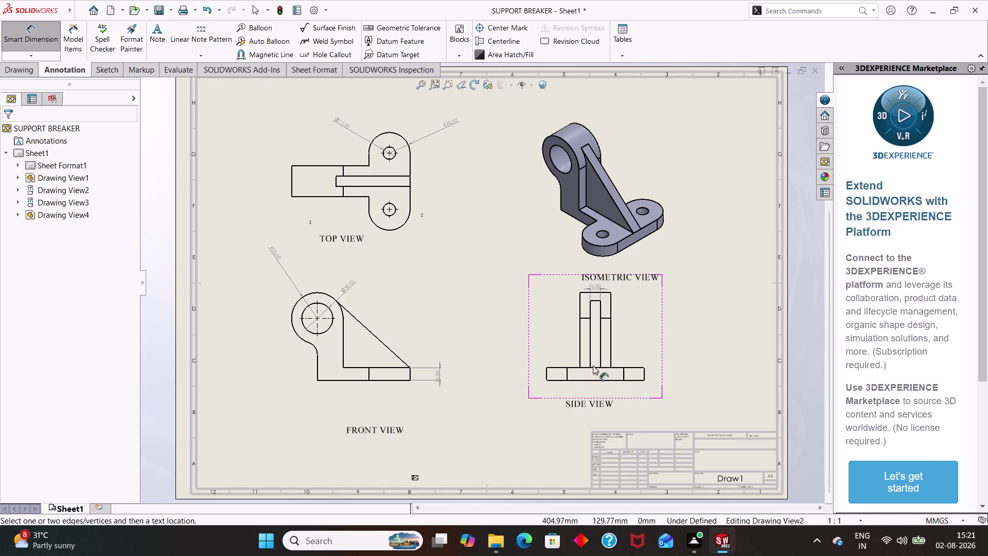
click(643, 375)
drag(645, 371, 697, 366)
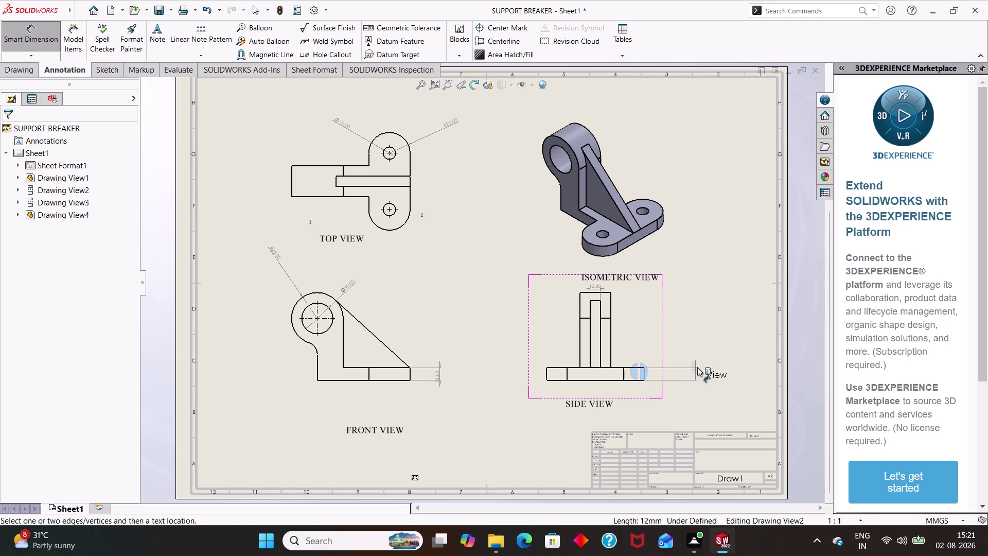
drag(698, 366, 685, 369)
click(685, 370)
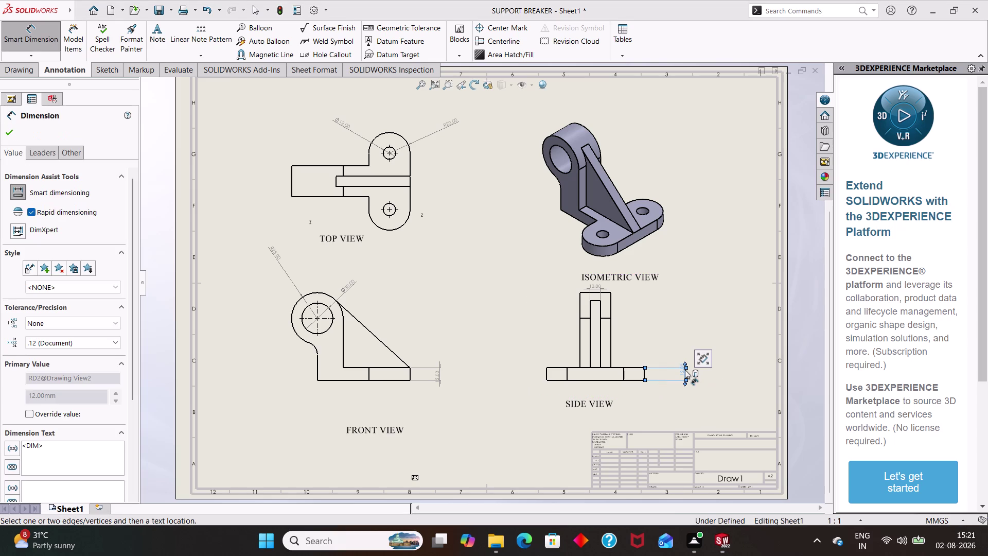
click(612, 316)
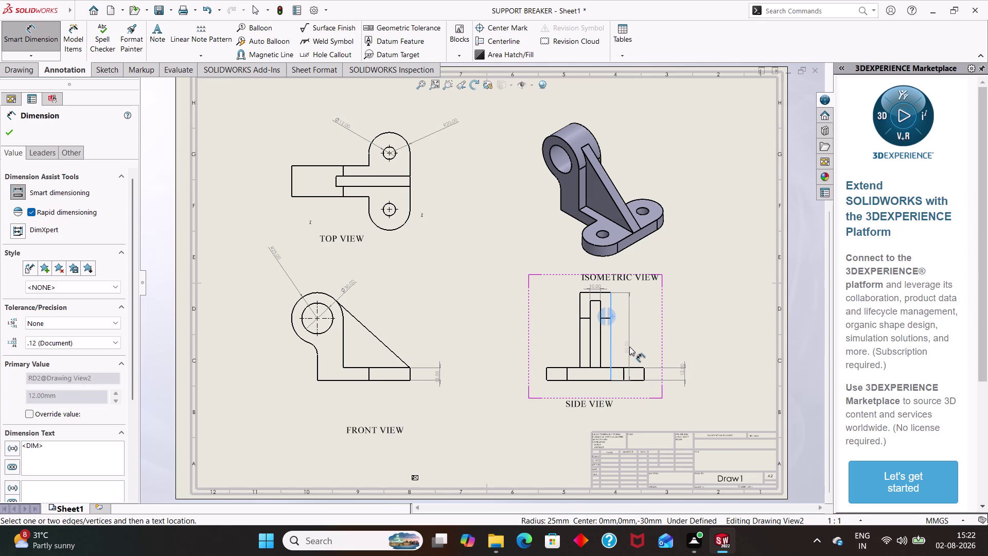
Discard the stray angled dimension between the side view's upright and base corner.
key(Escape)
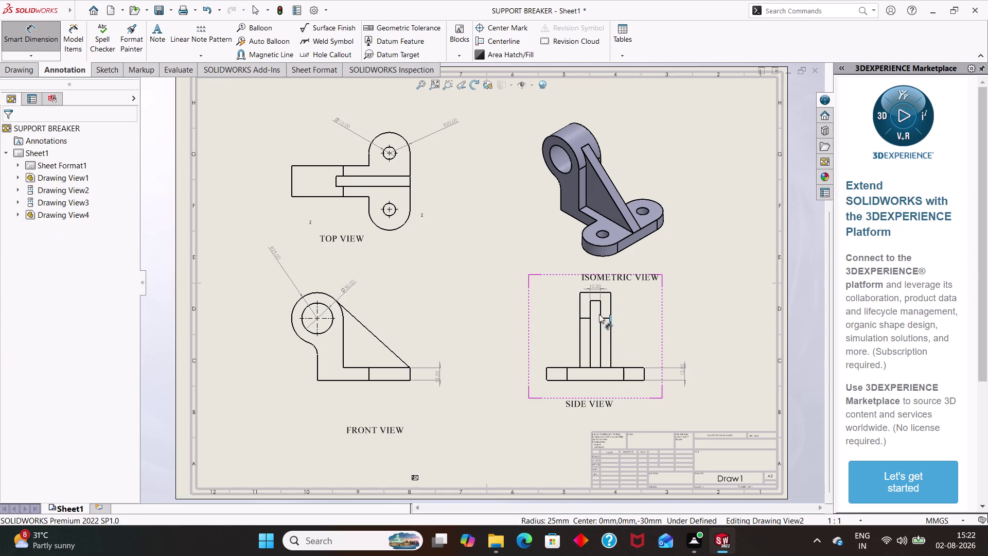
click(610, 319)
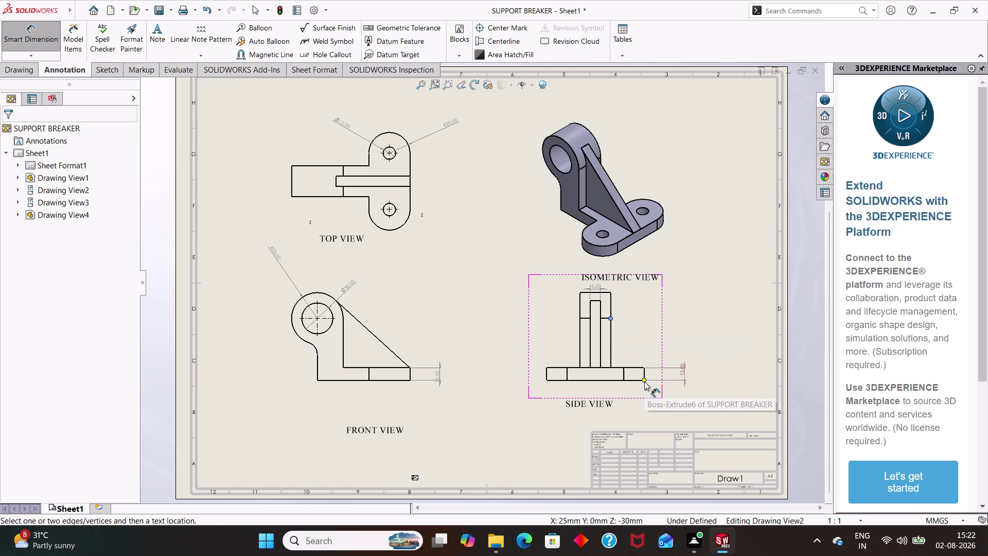
drag(644, 381, 710, 385)
click(710, 385)
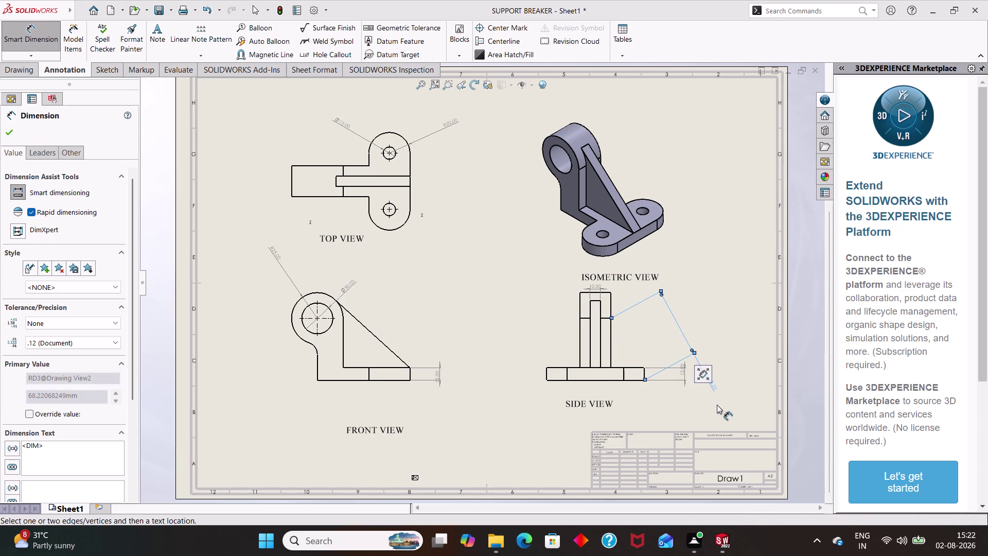
key(Escape)
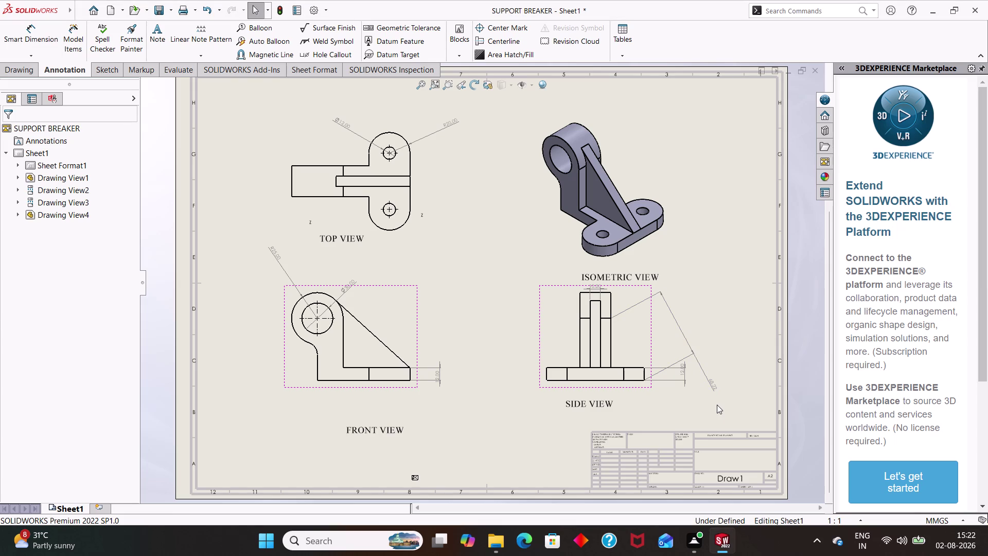
key(Escape)
key(ctrl+z)
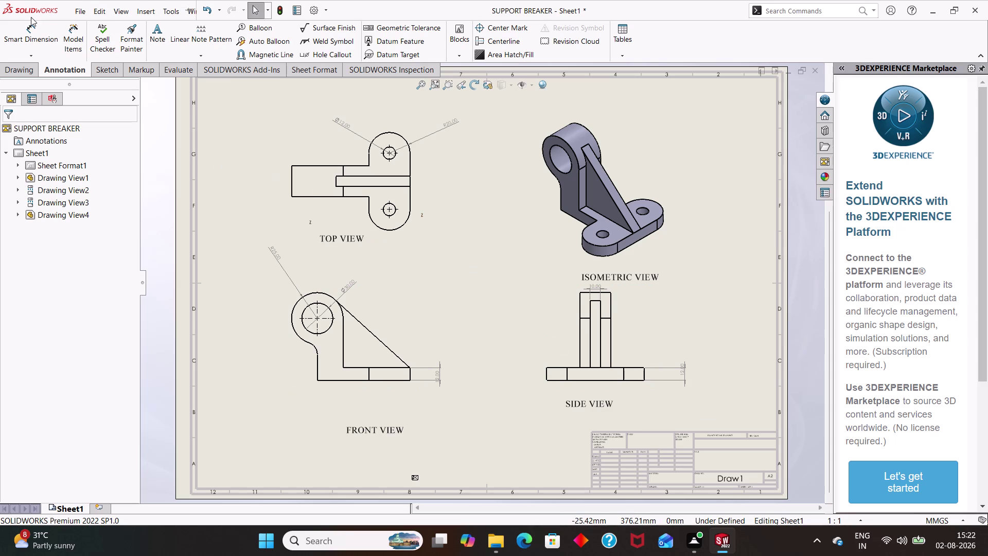
Add a 60 mm overall height dimension on the side view's left.
click(39, 36)
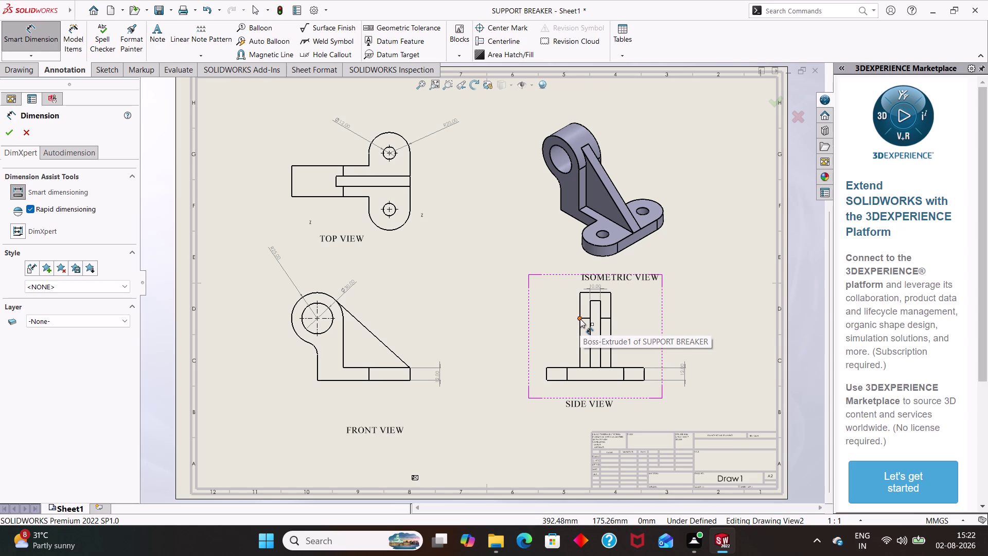
click(580, 318)
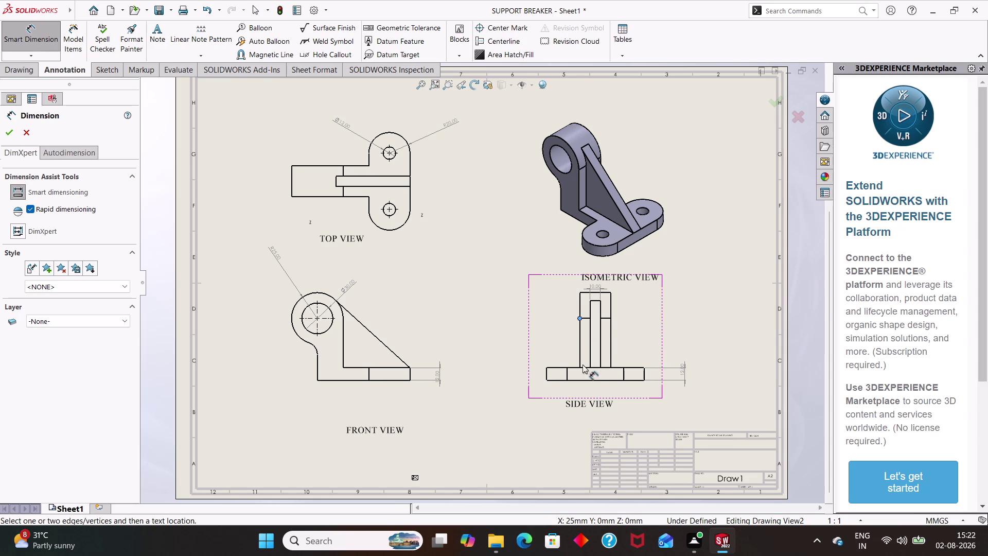
drag(581, 379, 508, 380)
click(508, 380)
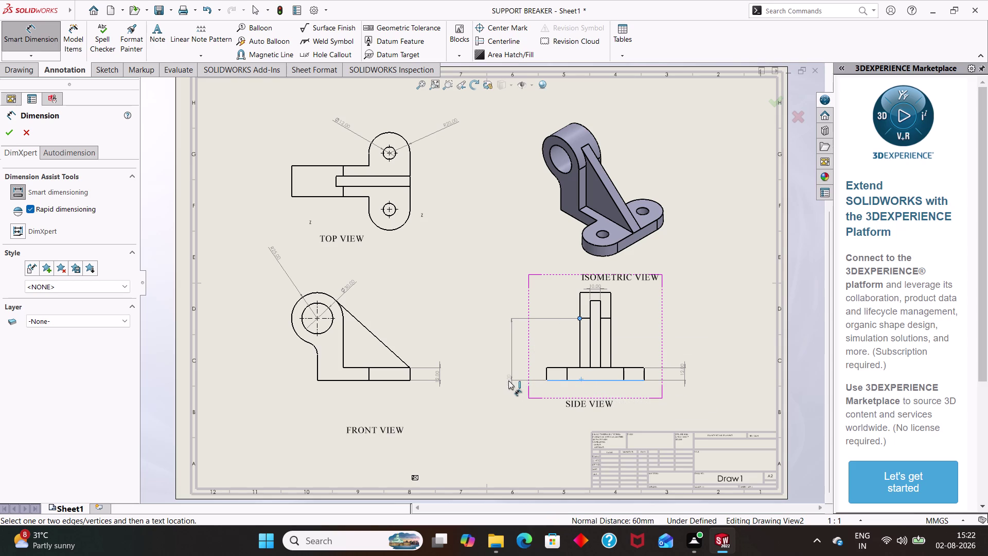
click(509, 403)
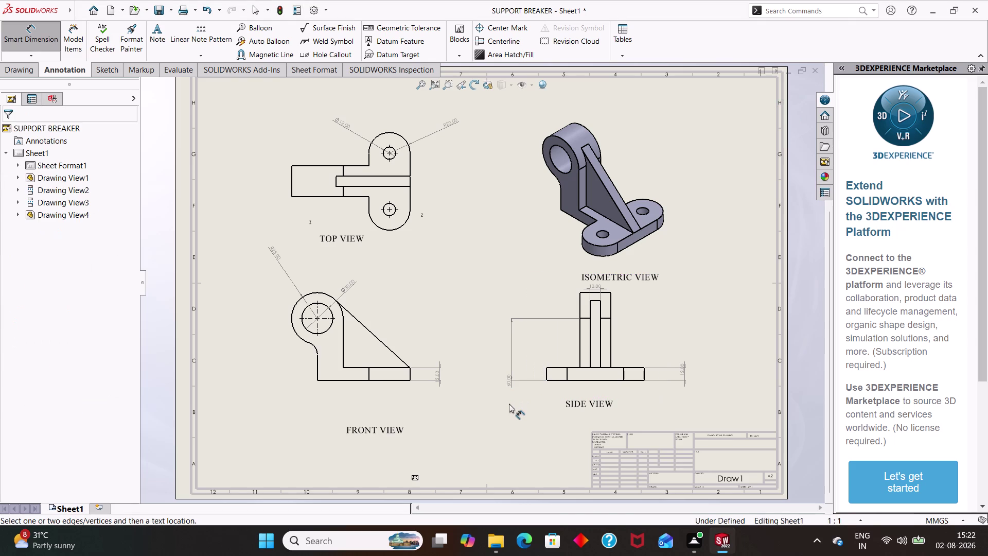
click(582, 292)
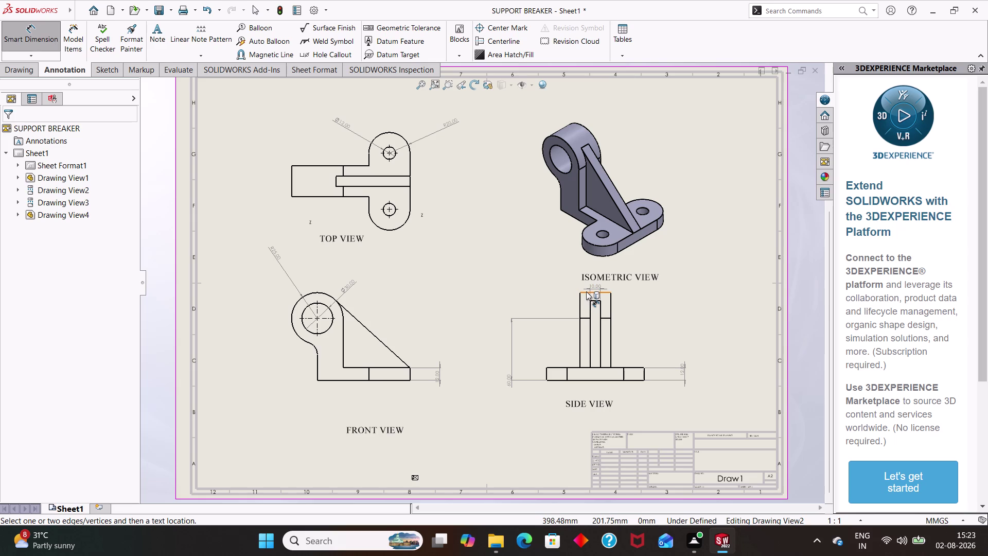
Add a 30 mm width dimension below the side view's base.
click(585, 292)
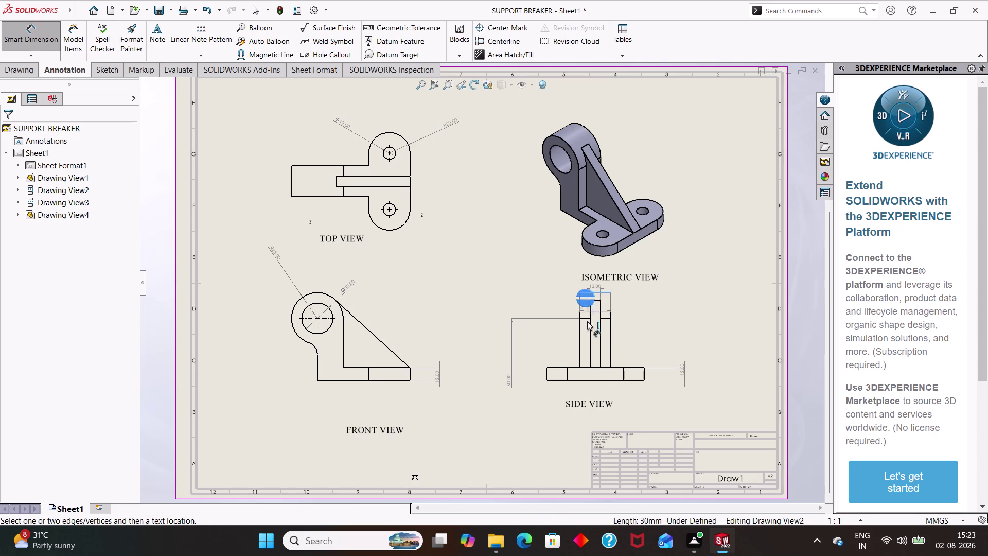
click(591, 389)
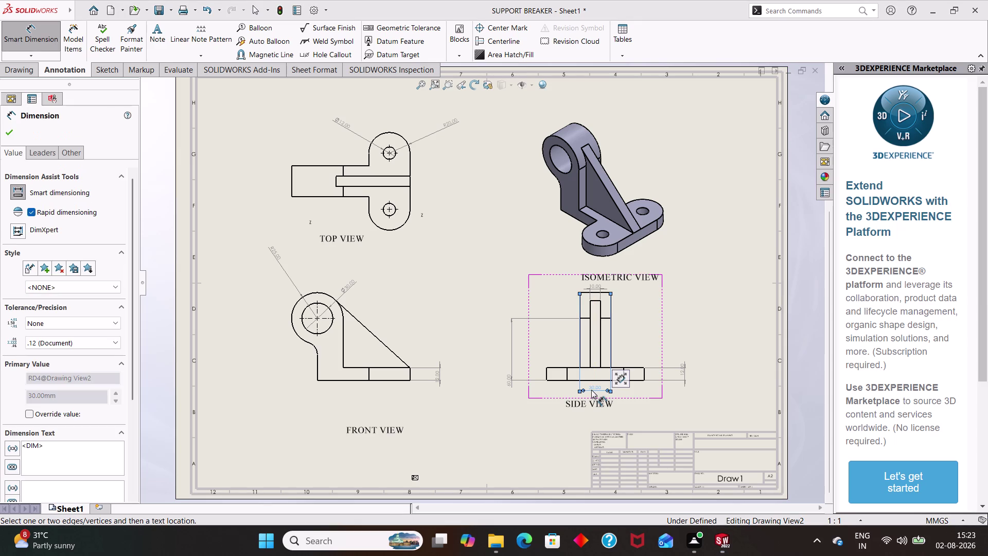
click(528, 432)
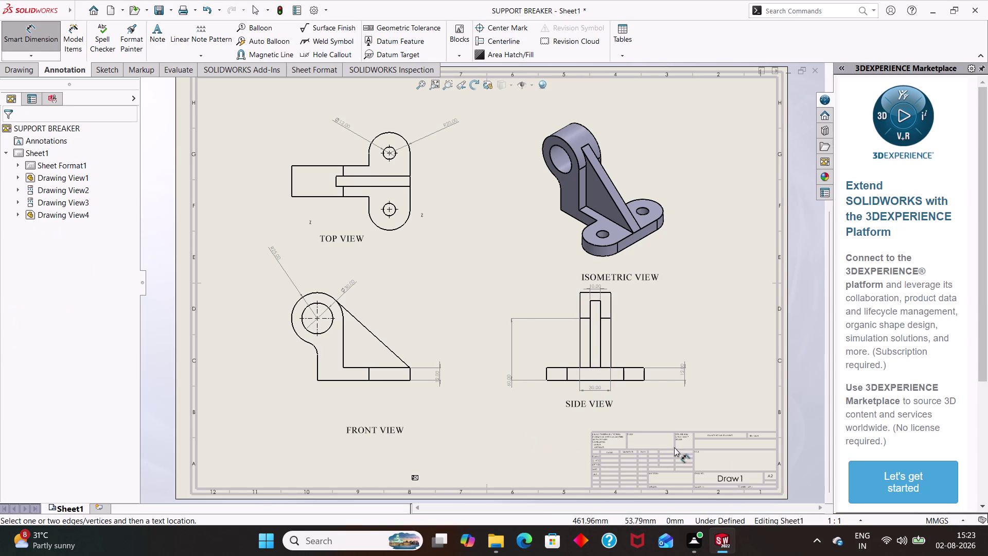
double_click(723, 458)
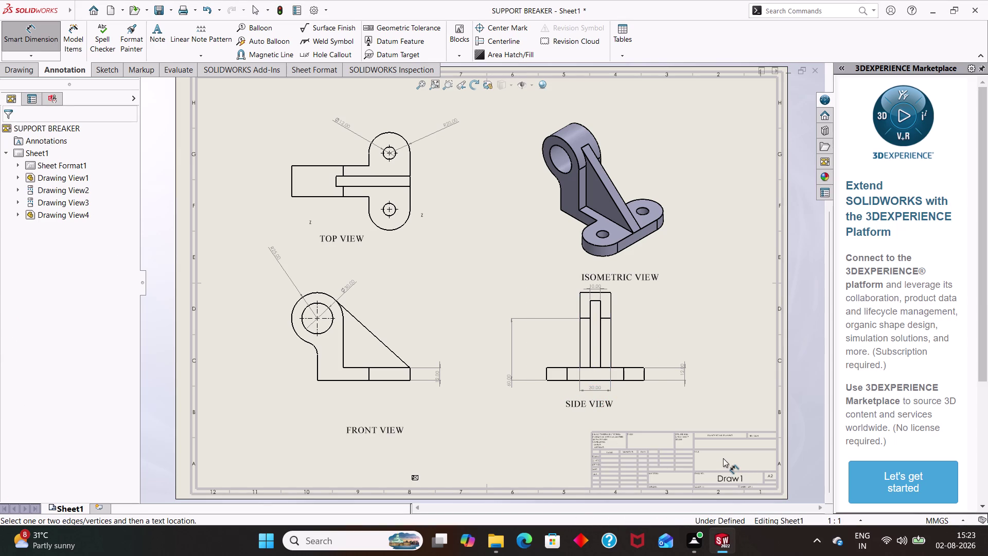
scroll(down, 3)
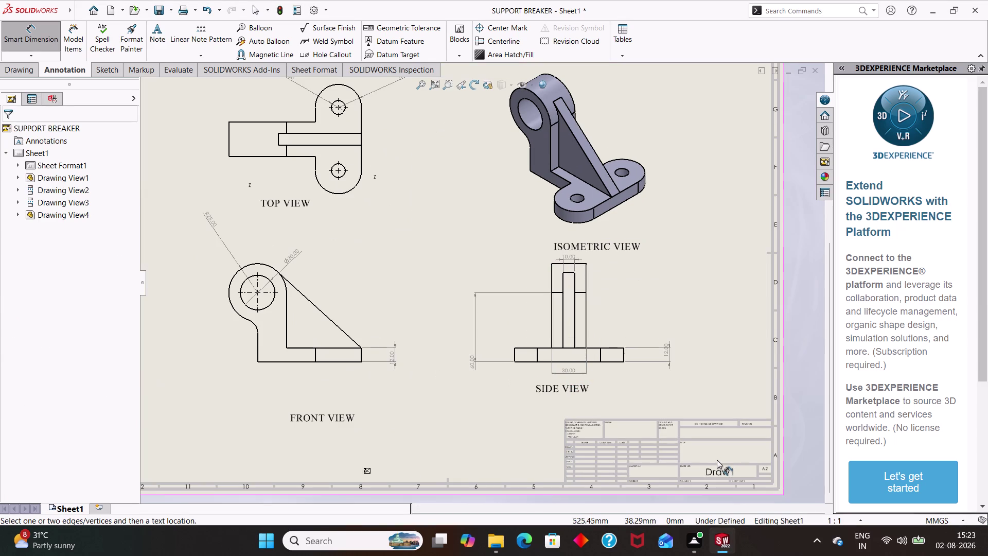
scroll(down, 3)
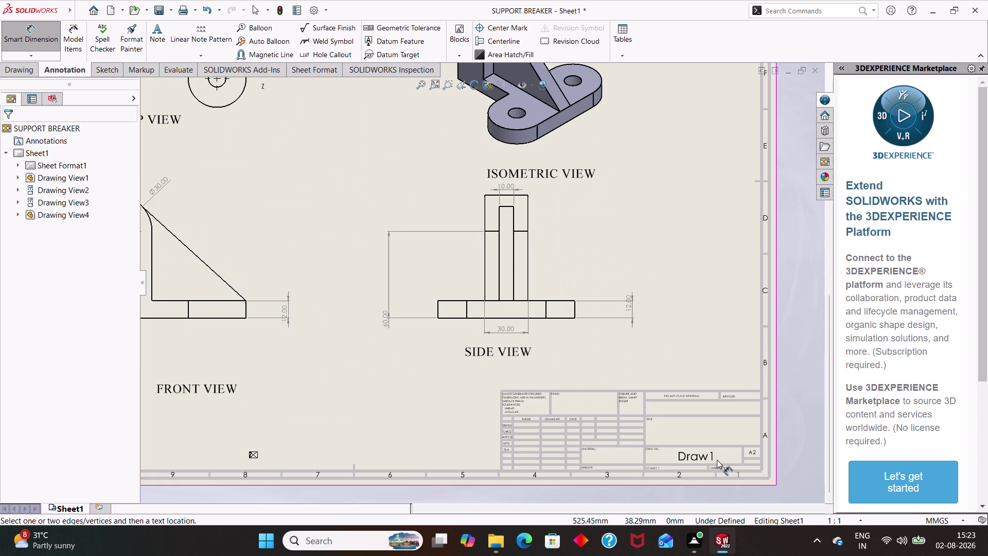
scroll(down, 3)
scroll(down, 3)
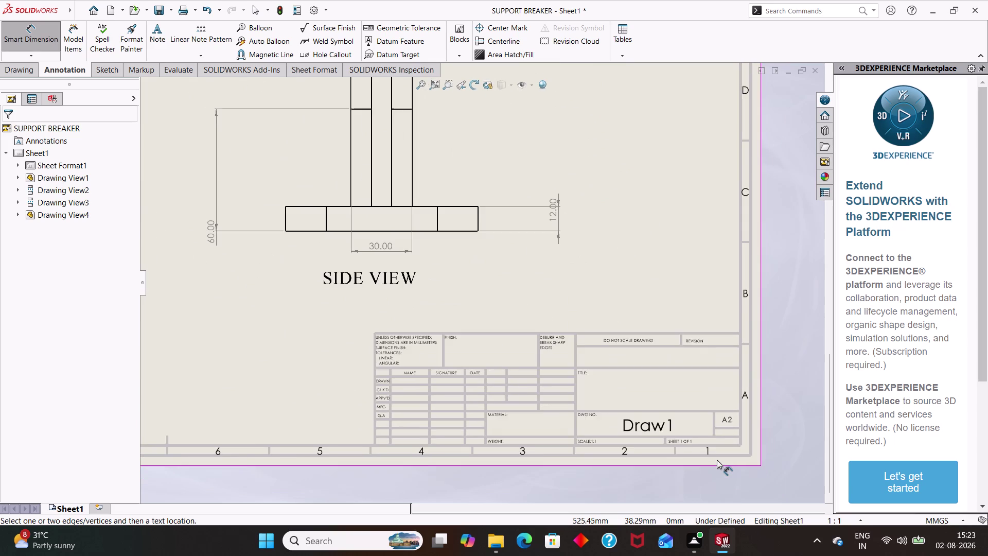
scroll(down, 3)
scroll(down, 3)
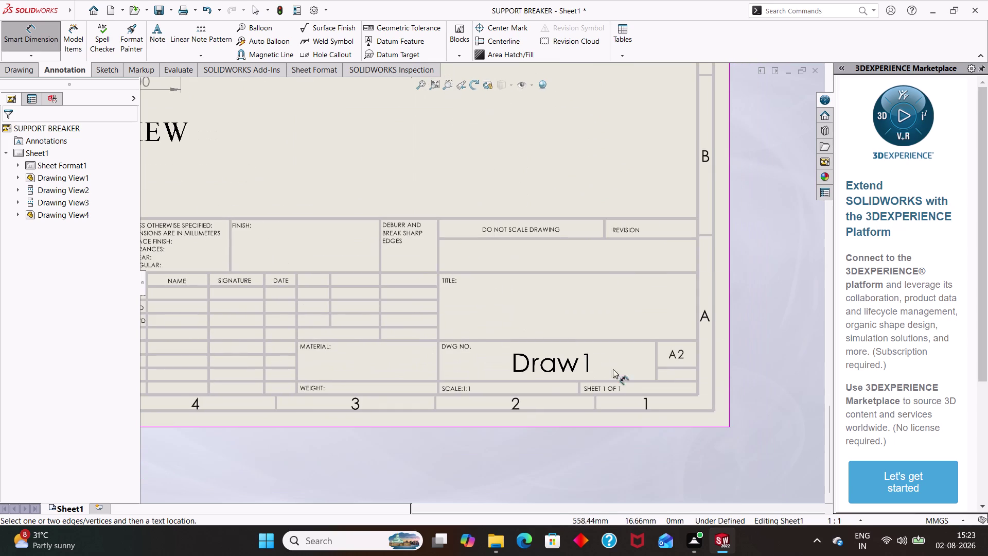
click(161, 31)
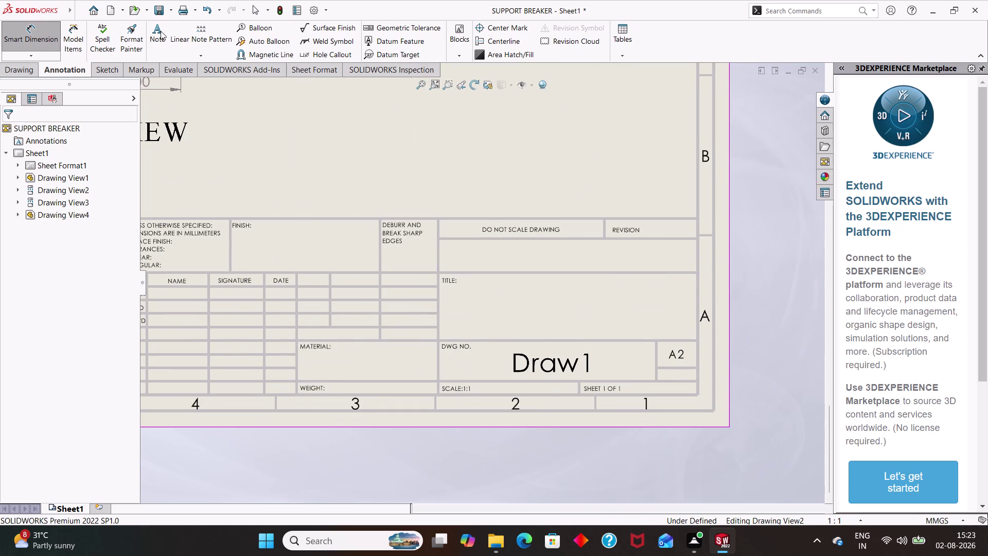
click(480, 287)
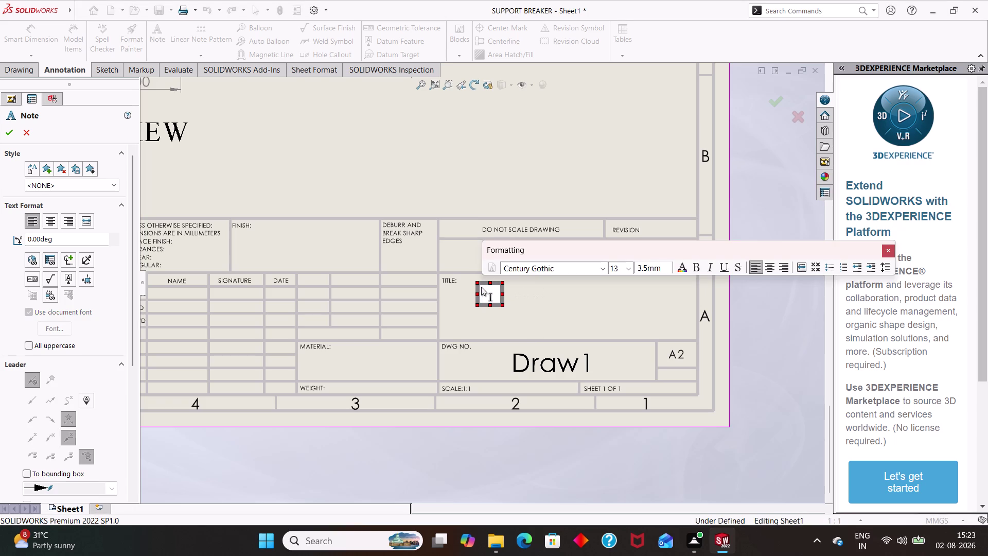
Enter SUPPORT BREAKER as the title block's TITLE note and finish editing it.
text(S)
text(UPPORT)
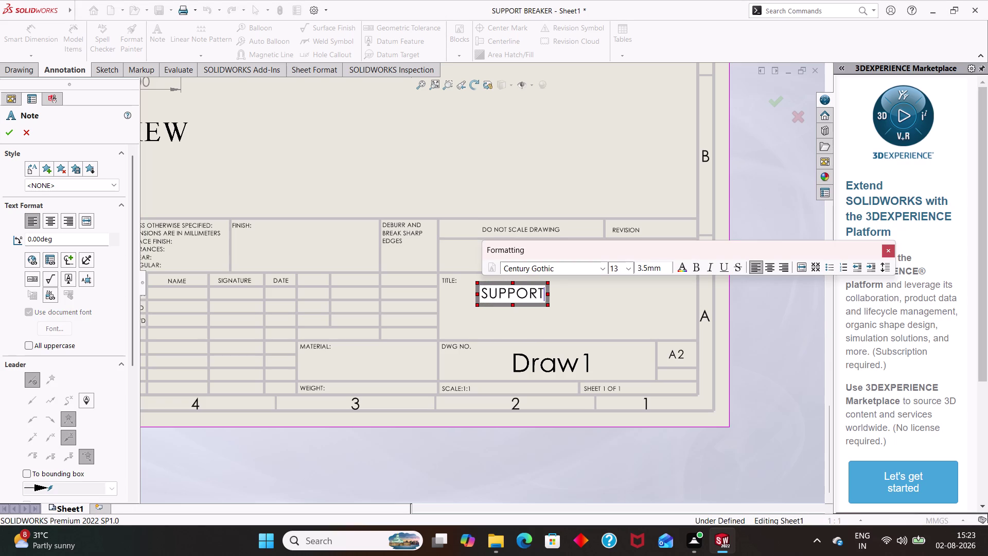
key(space)
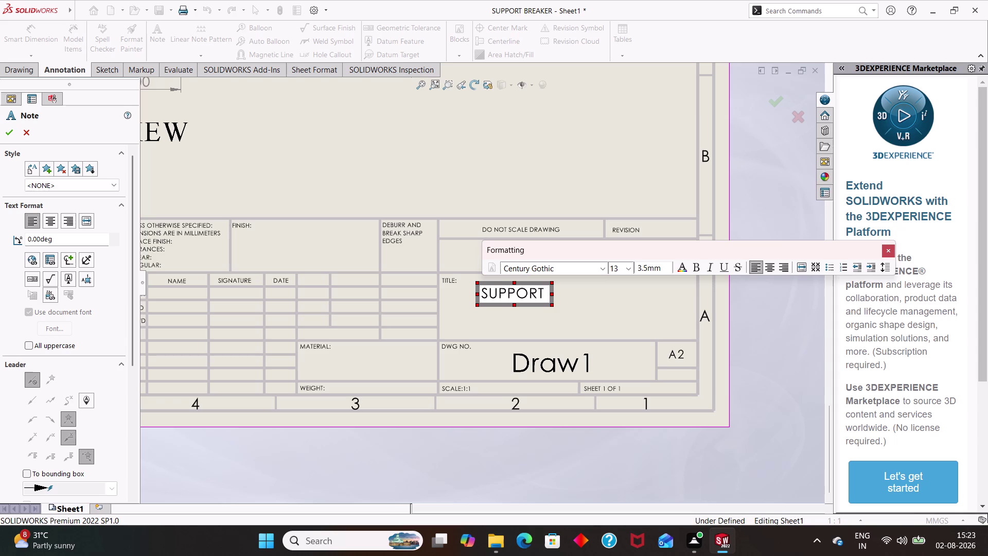
text(BREAK)
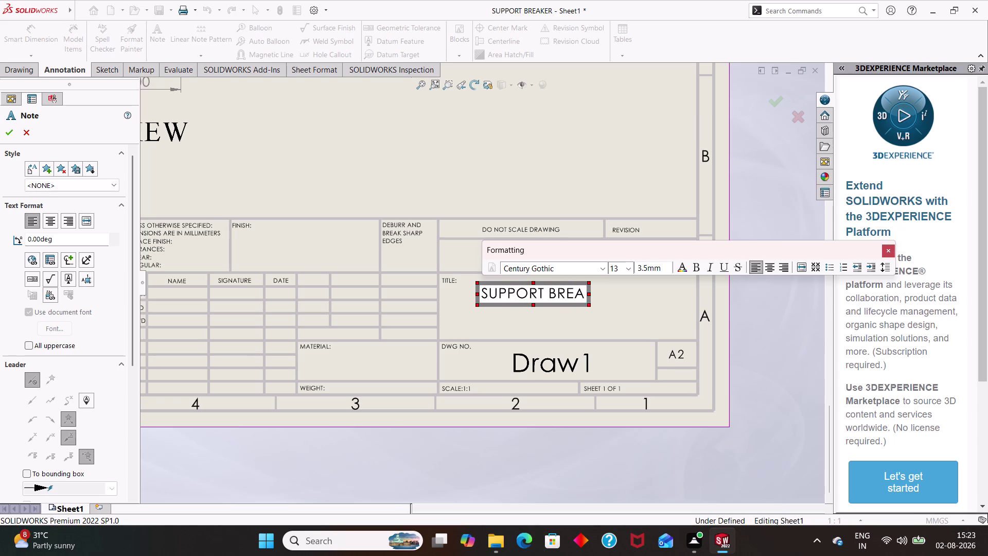
text(ER)
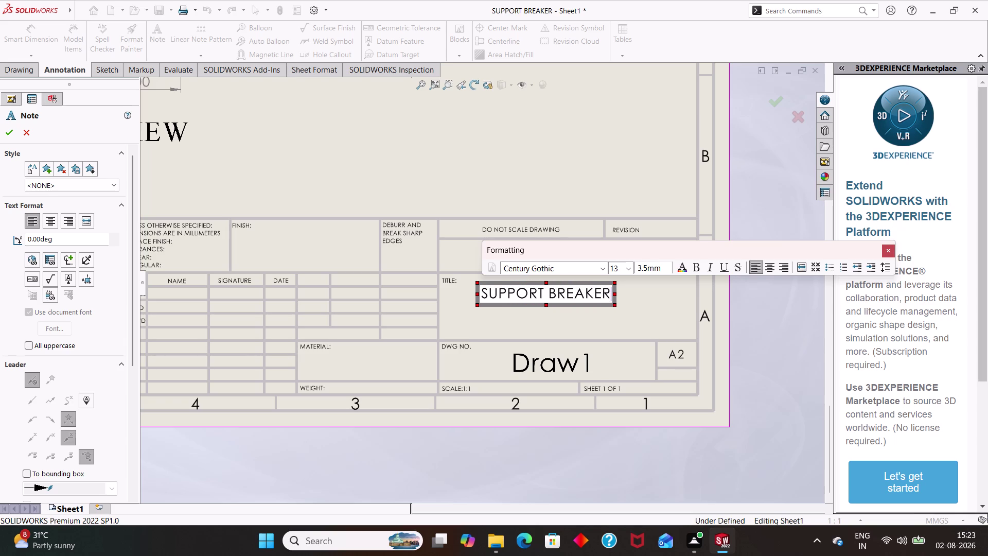
click(635, 312)
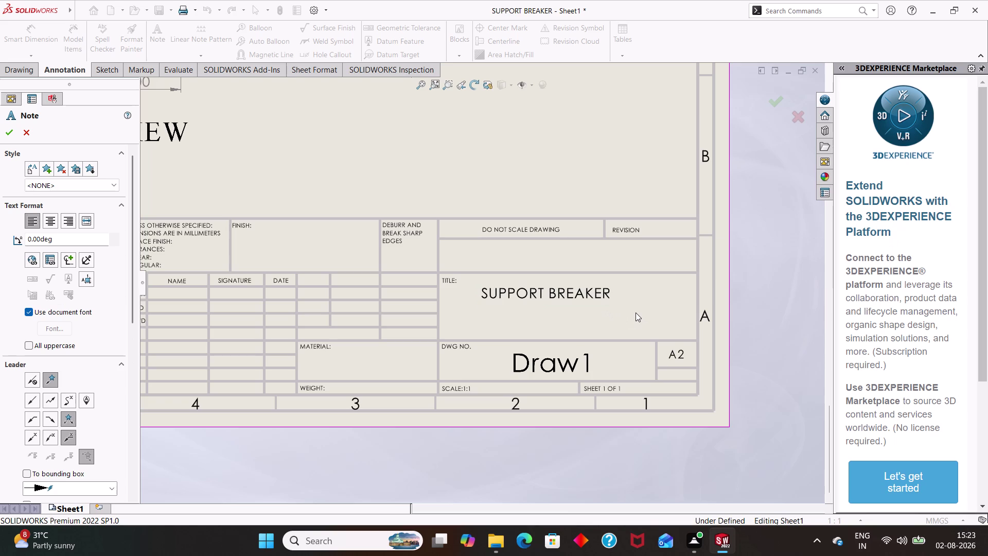
Zoom around the sheet and exit the Note tool.
scroll(down, 3)
scroll(up, 3)
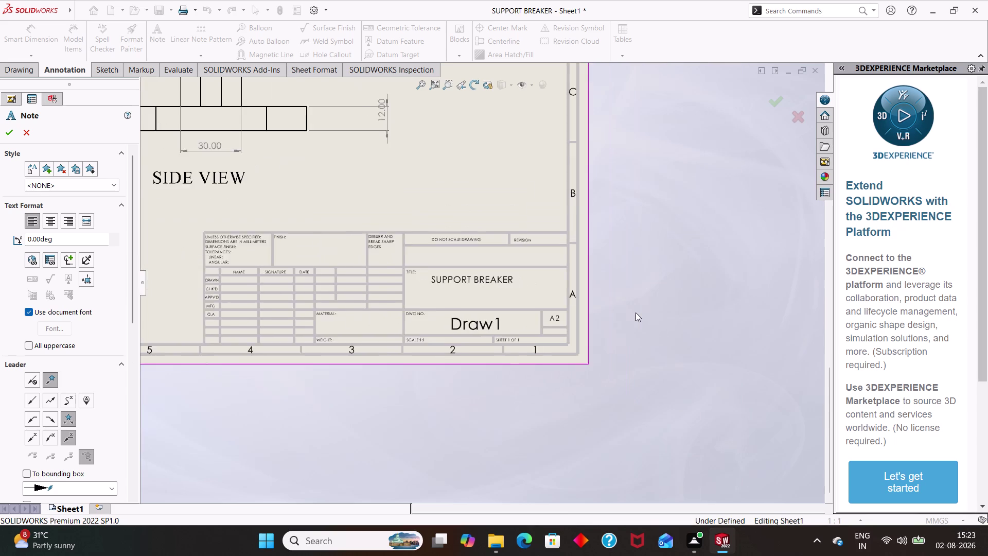
scroll(up, 3)
click(635, 312)
scroll(up, 3)
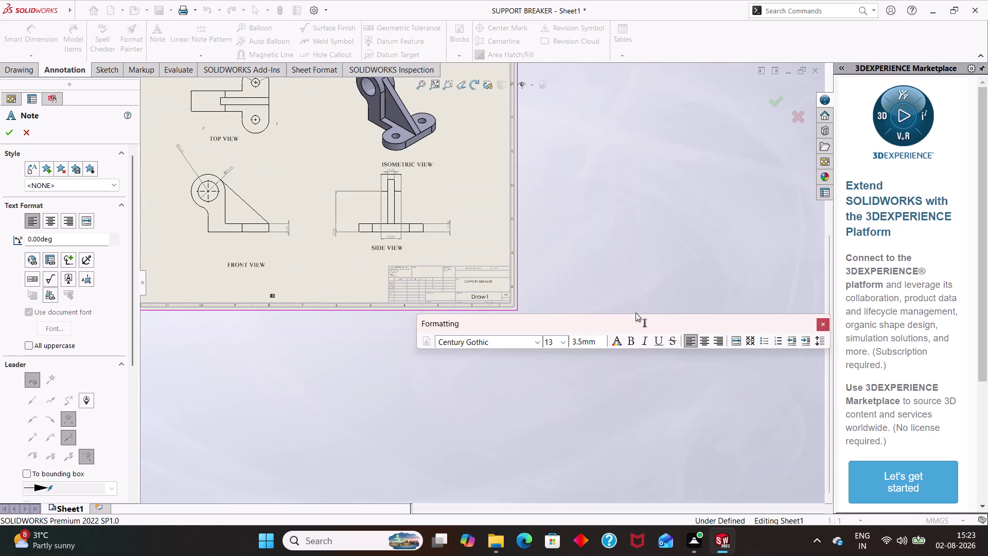
scroll(up, 3)
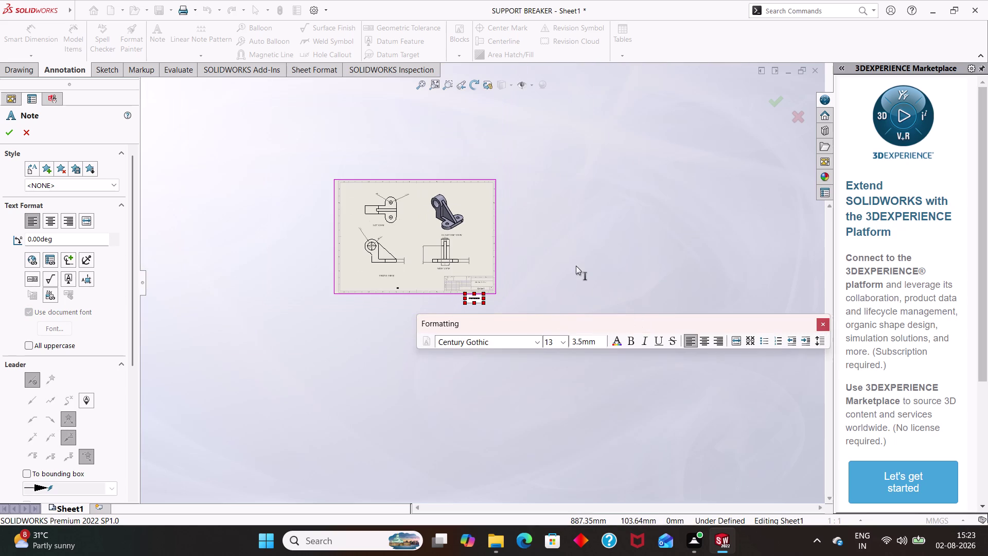
click(576, 266)
scroll(up, 3)
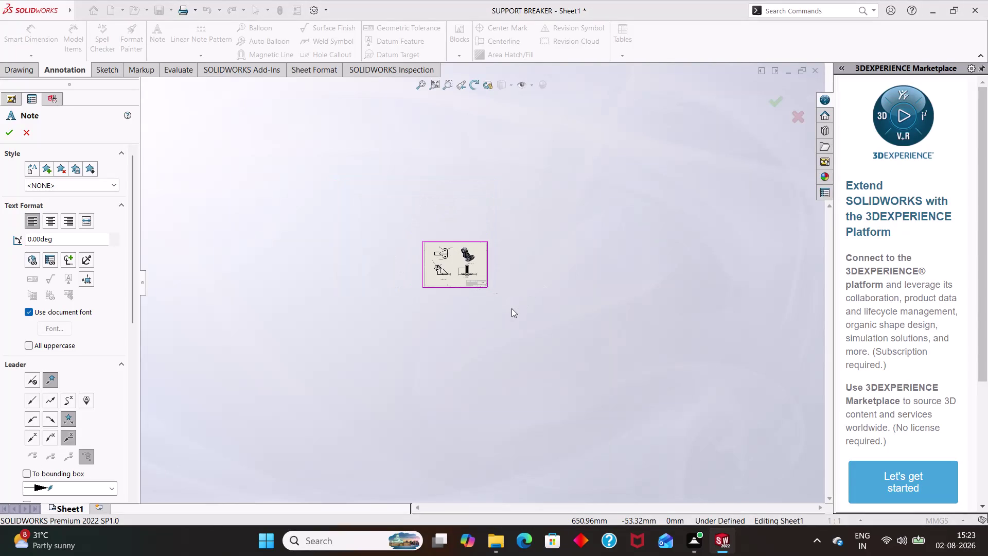
scroll(down, 3)
scroll(down, 3)
scroll(down, 3)
scroll(down, 3)
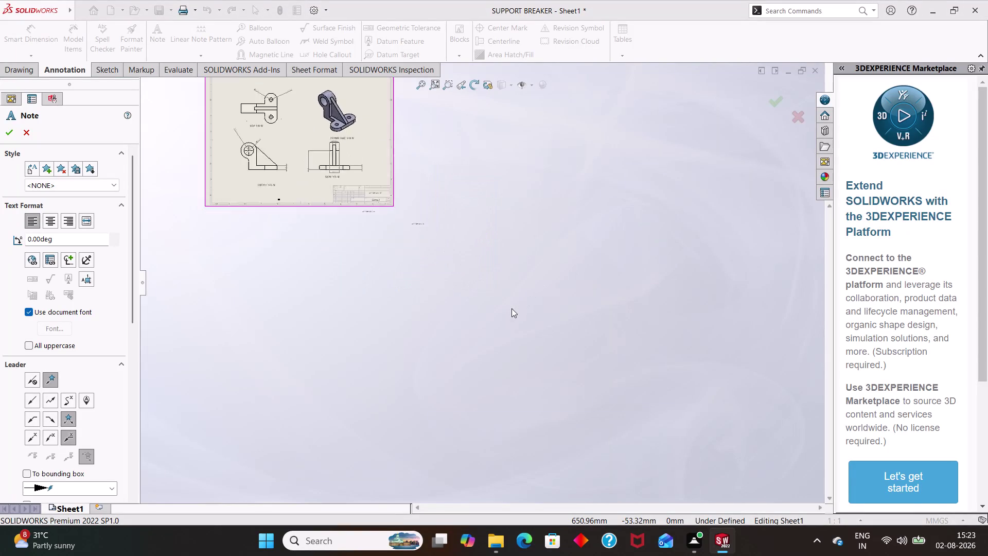
scroll(down, 3)
key(Escape)
Delete the stray note below the sheet and zoom back to the drawing.
scroll(down, 3)
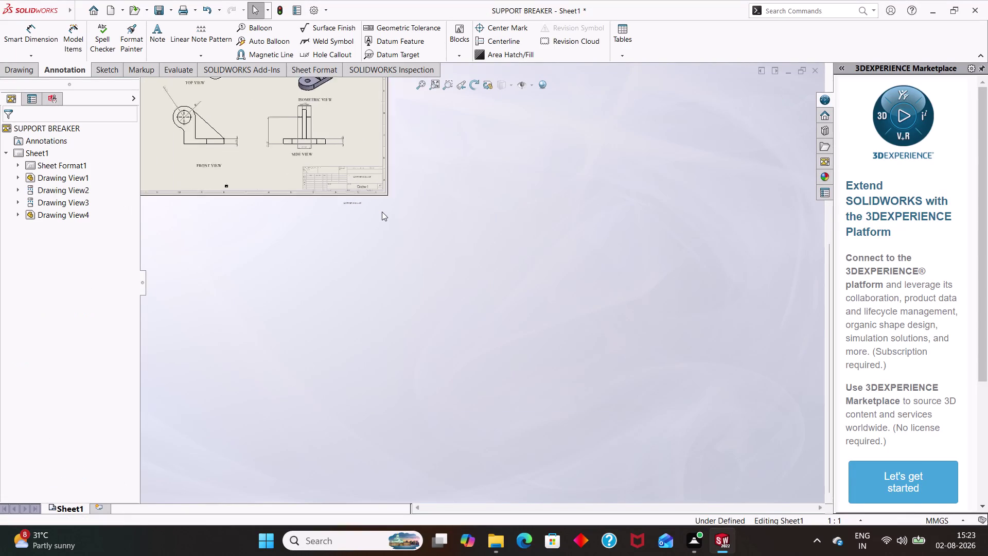
scroll(down, 3)
scroll(down, 3)
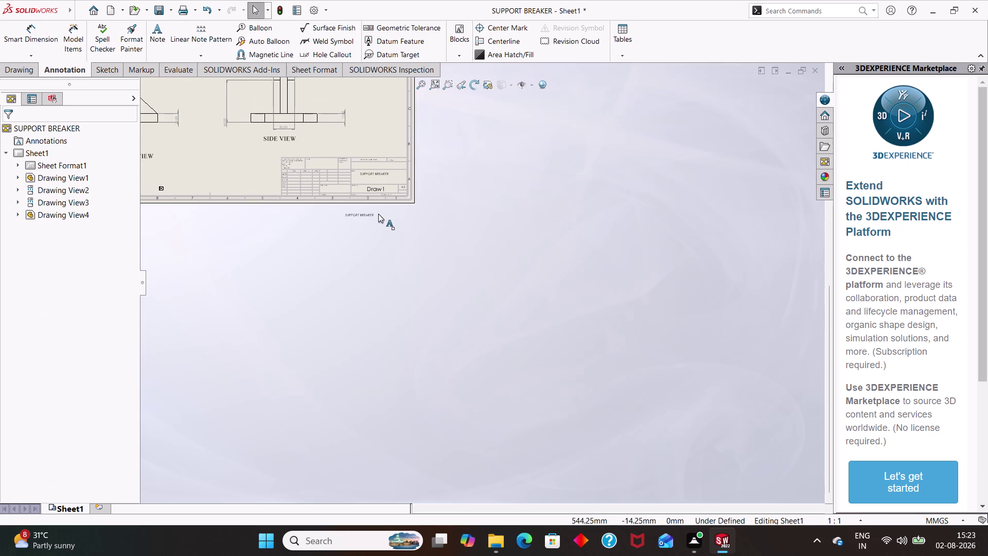
click(373, 215)
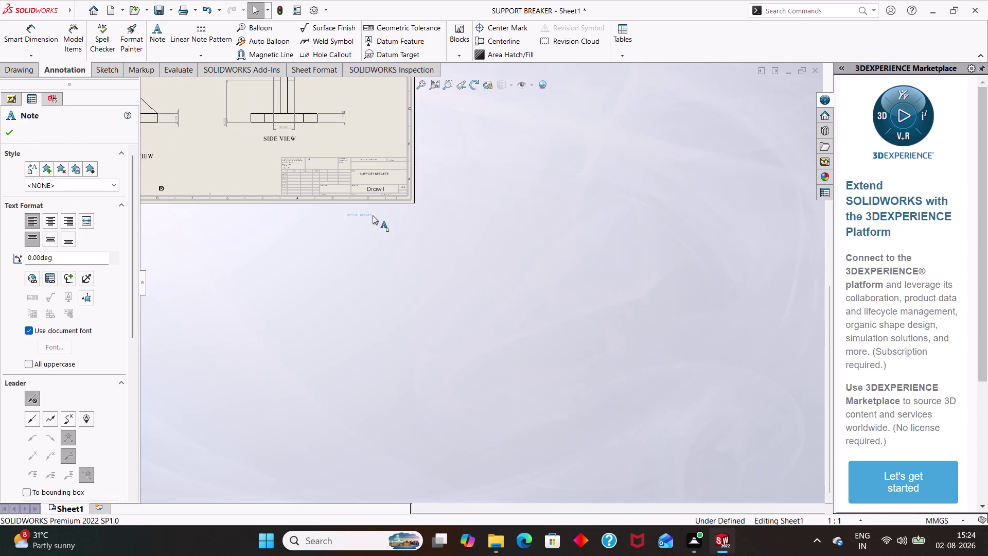
key(Delete)
scroll(down, 3)
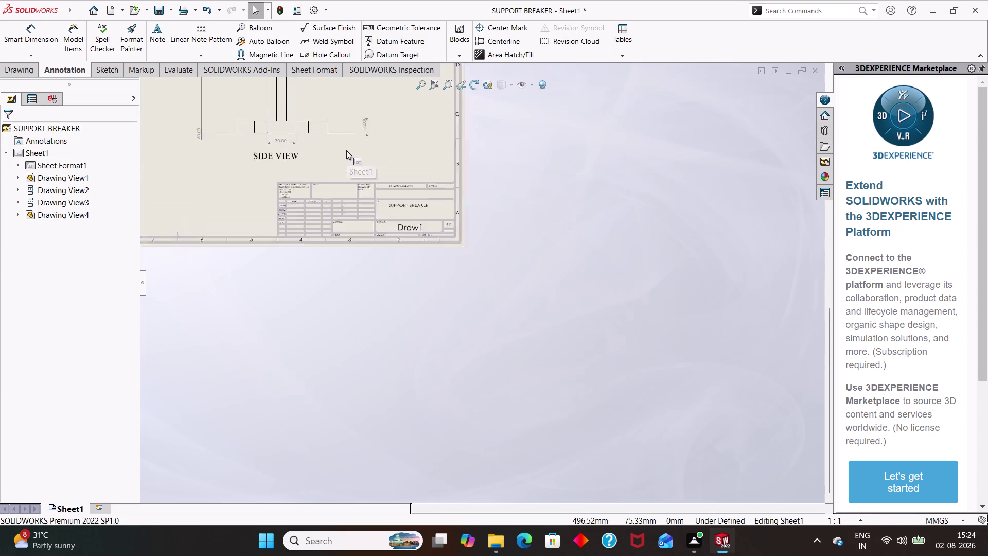
scroll(down, 3)
scroll(down, 3)
scroll(down, 3)
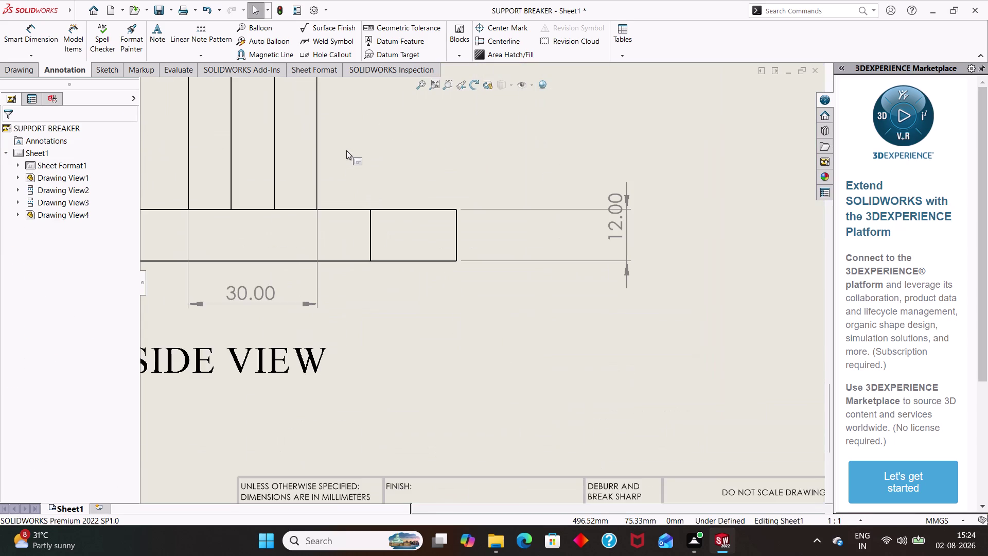
scroll(up, 3)
scroll(up, 3)
scroll(up, 3)
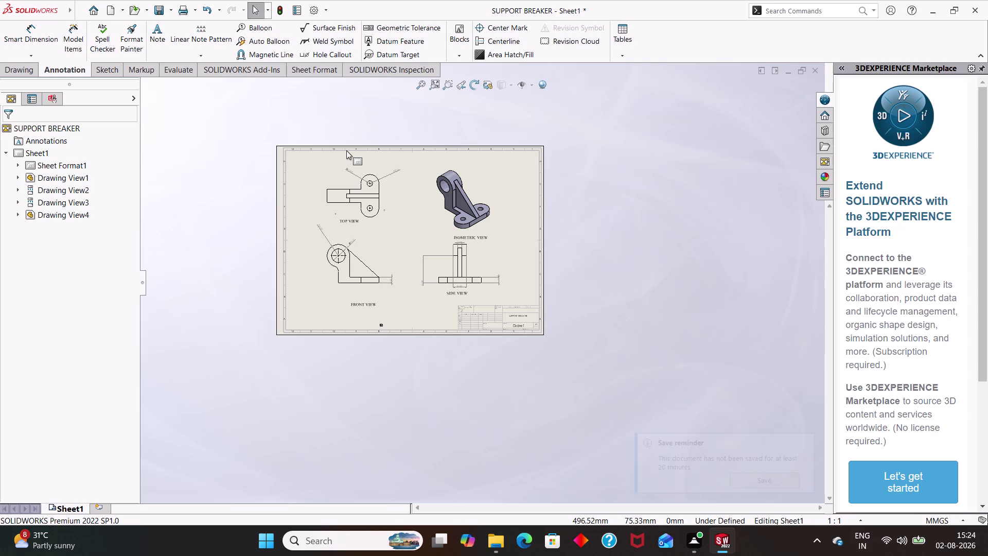
key(ctrl+p)
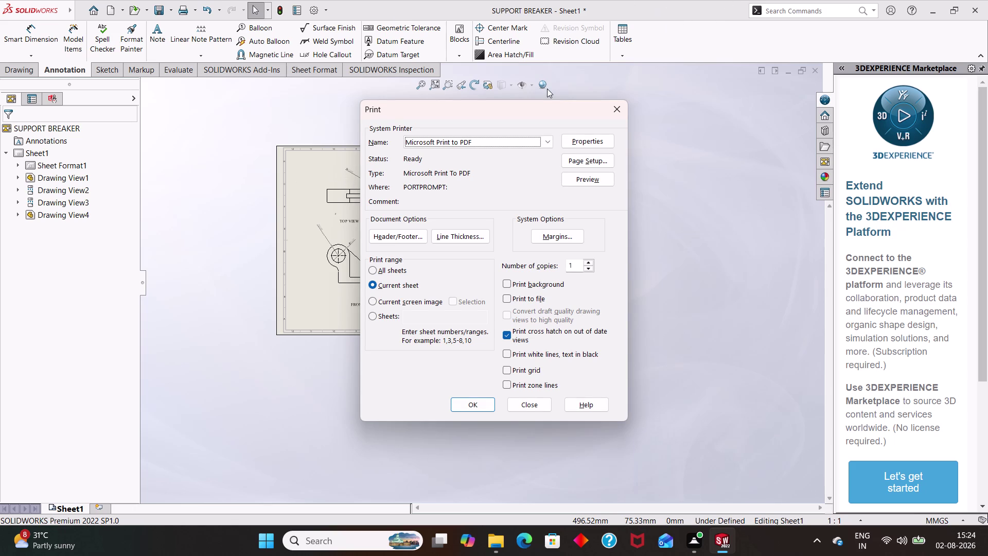
Preview the sheet's printed output, then close the preview.
click(581, 178)
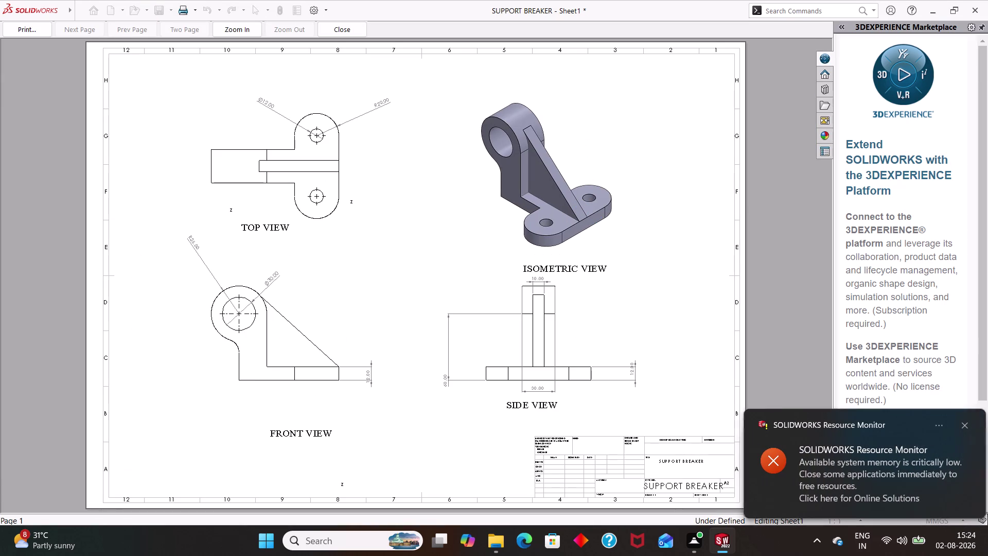
click(354, 27)
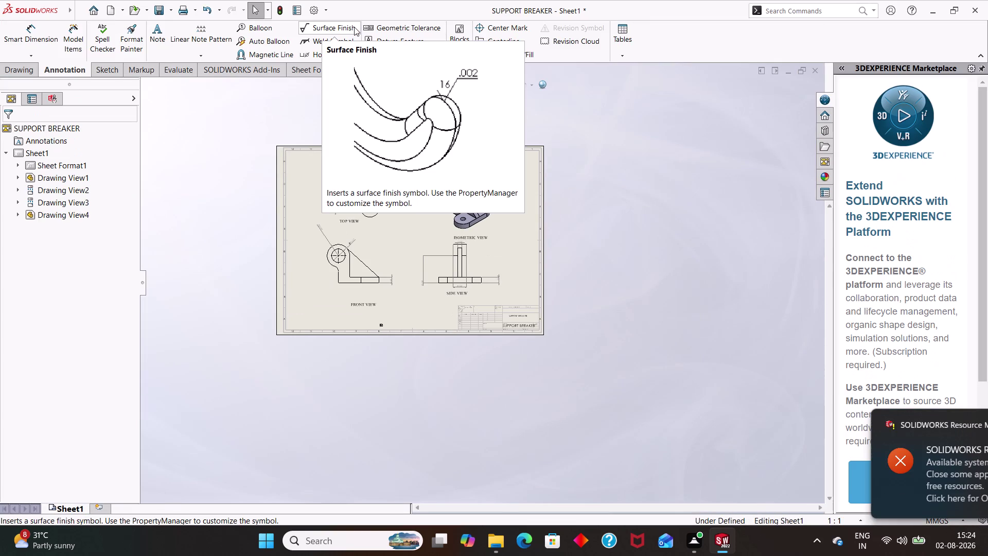
Print the current sheet to Microsoft Print to PDF as a file named SUPPORT BREAKER.
key(ctrl+p)
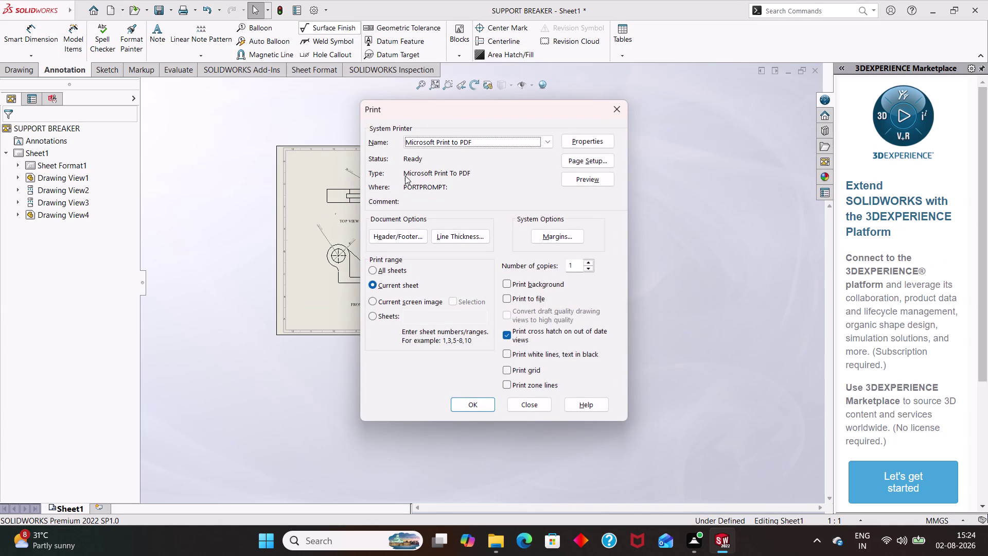
click(472, 408)
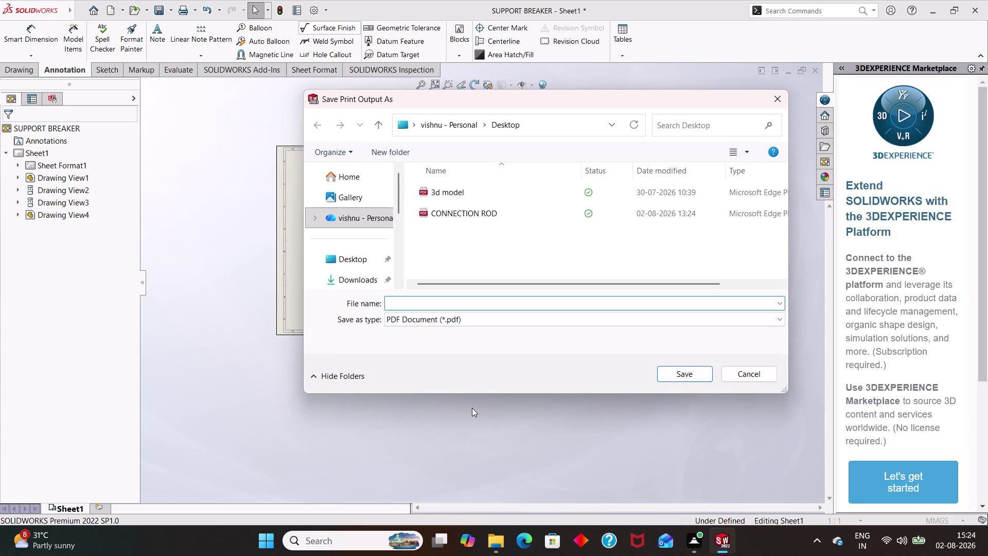
text(S)
text(UPPOR)
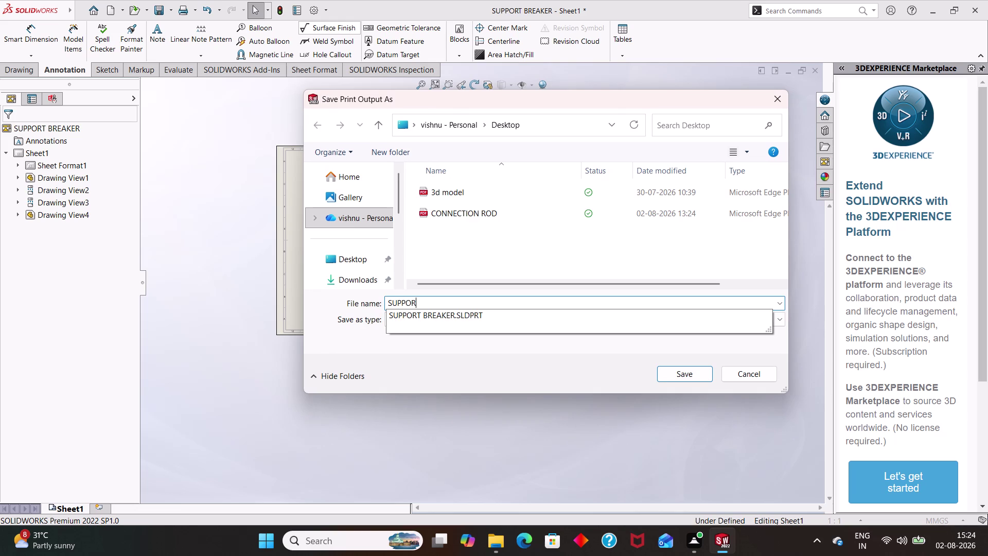
text(T)
key(space)
text(BREAK)
text(ER)
click(681, 370)
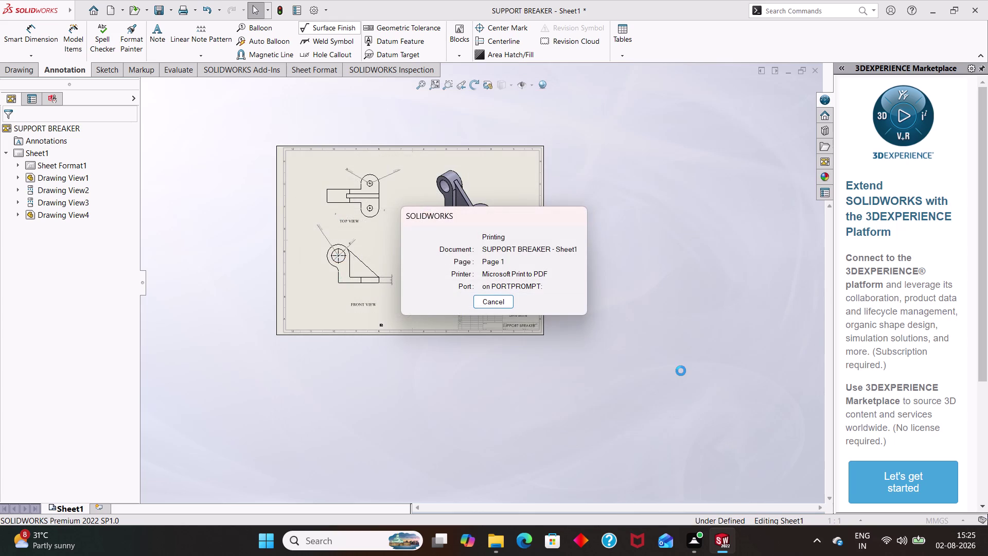
click(501, 302)
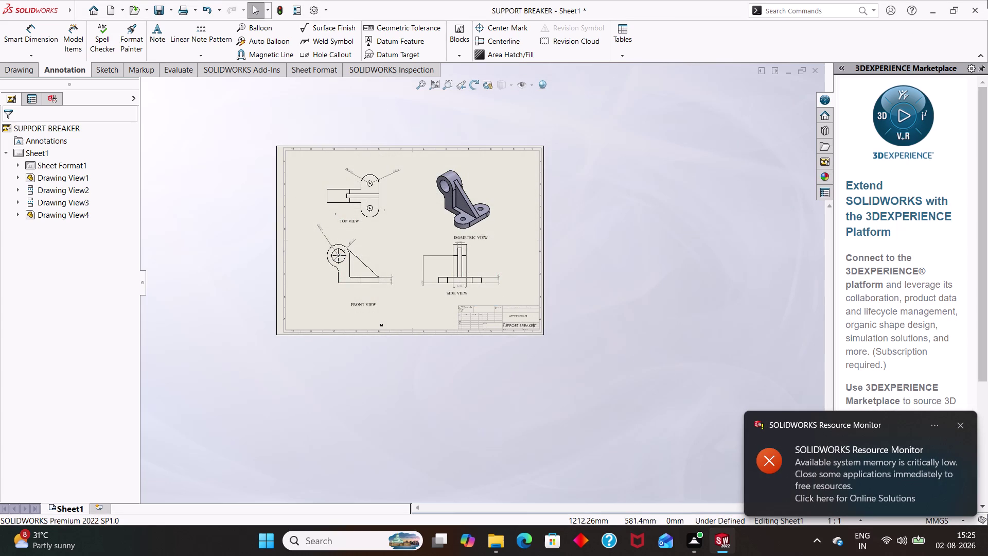